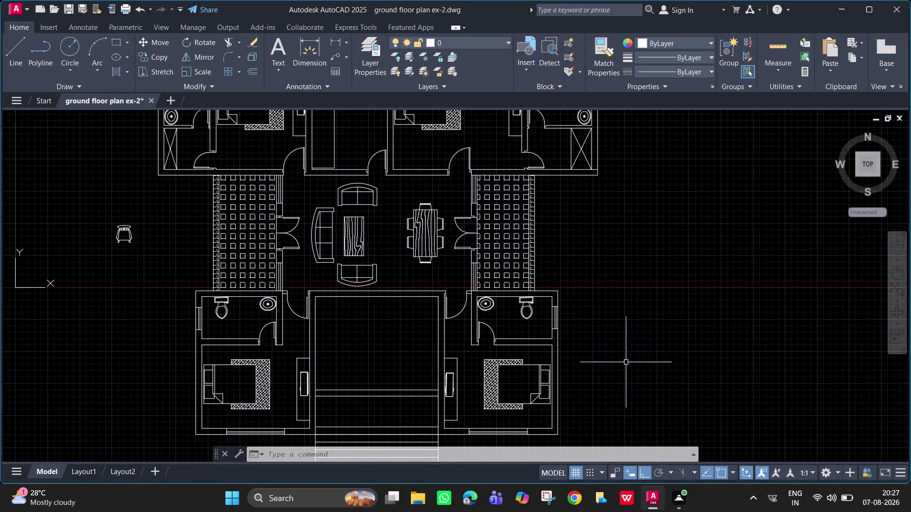
Draw a 3500-unit vertical line downward from the entrance steps' left corner.
scroll(down, 3)
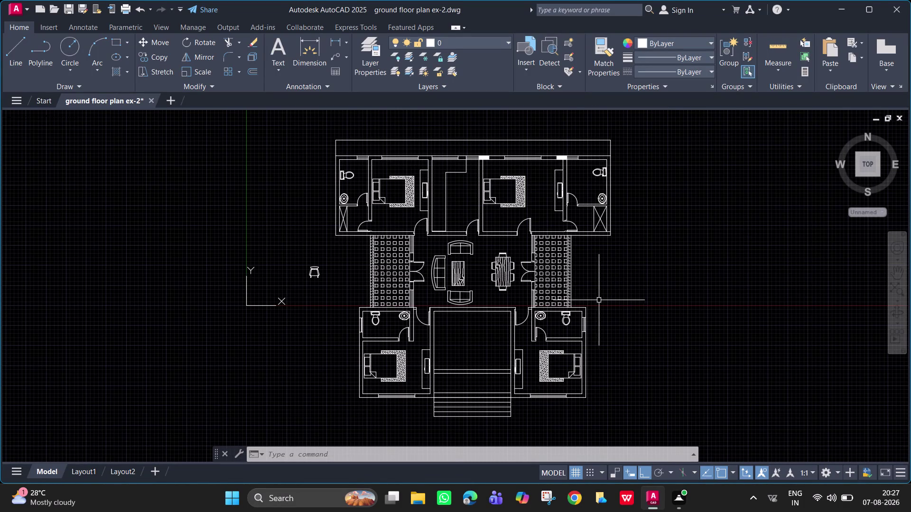
scroll(up, 3)
middle_drag(501, 336, 483, 154)
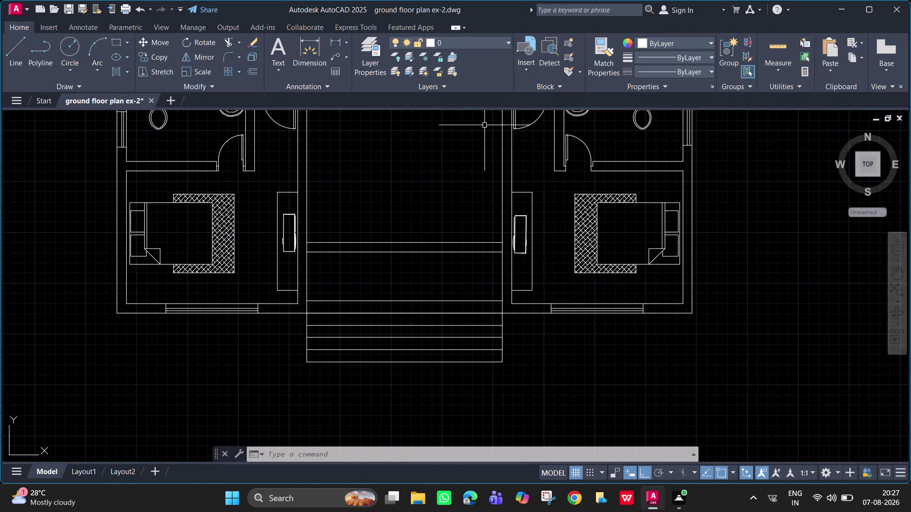
middle_drag(449, 275, 448, 204)
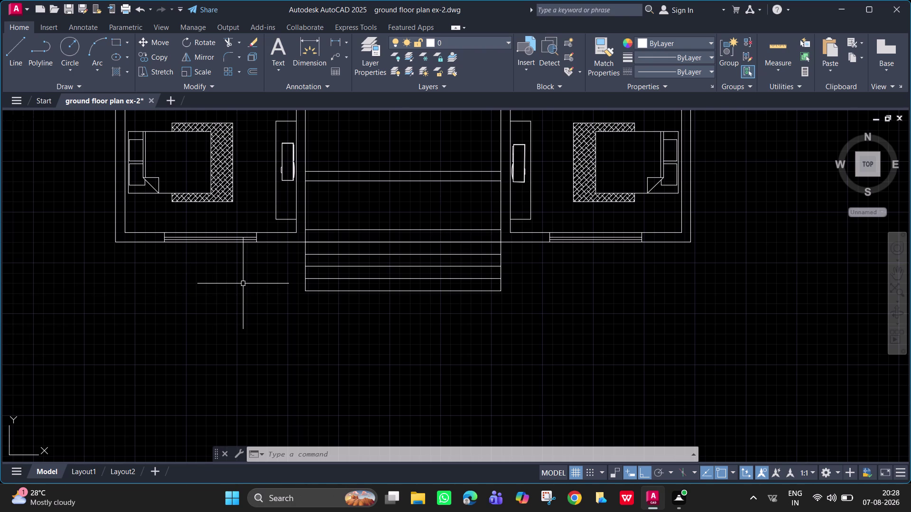
key(l)
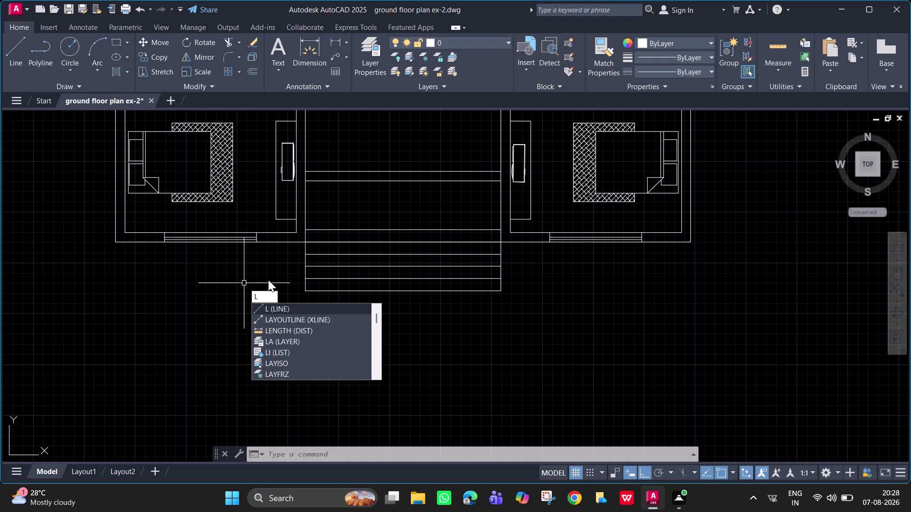
key(space)
click(306, 244)
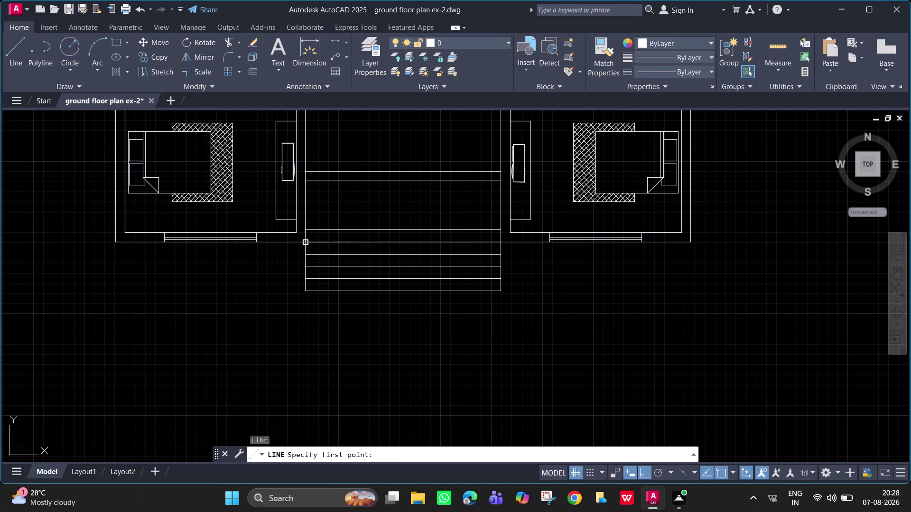
text(3)
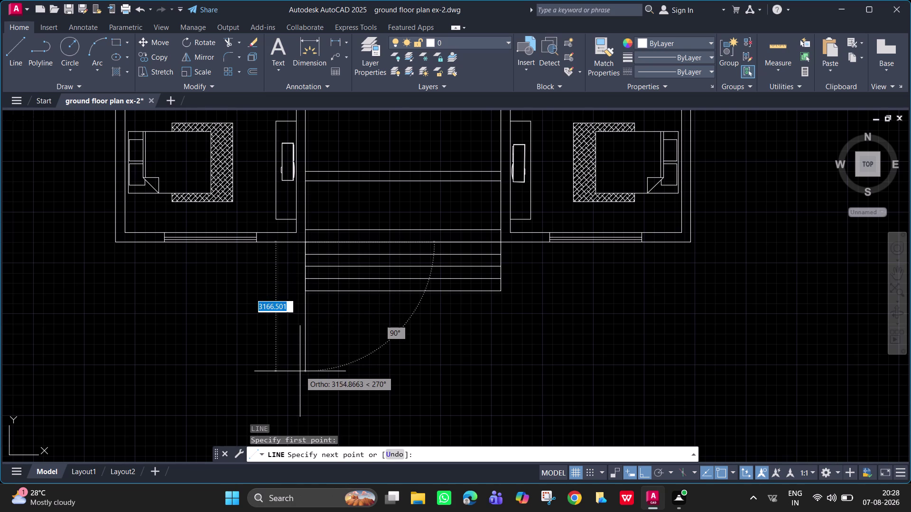
text(500)
key(Return)
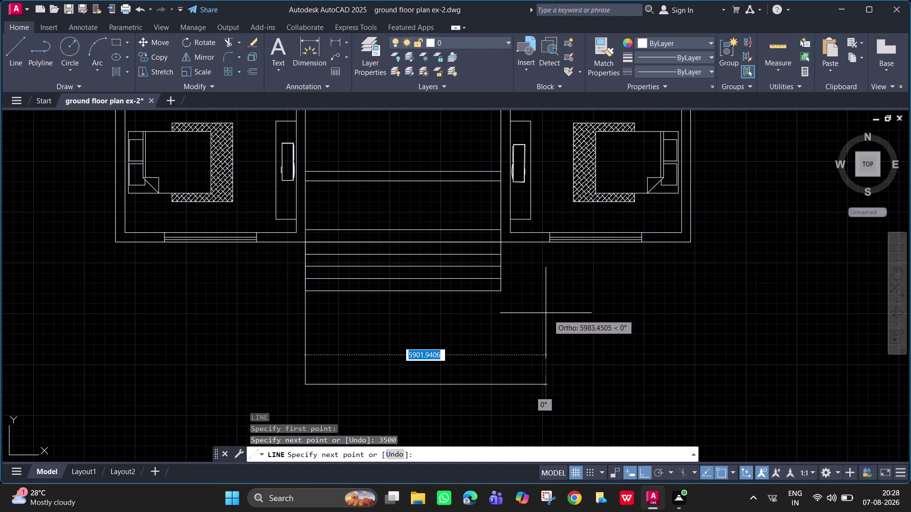
key(Escape)
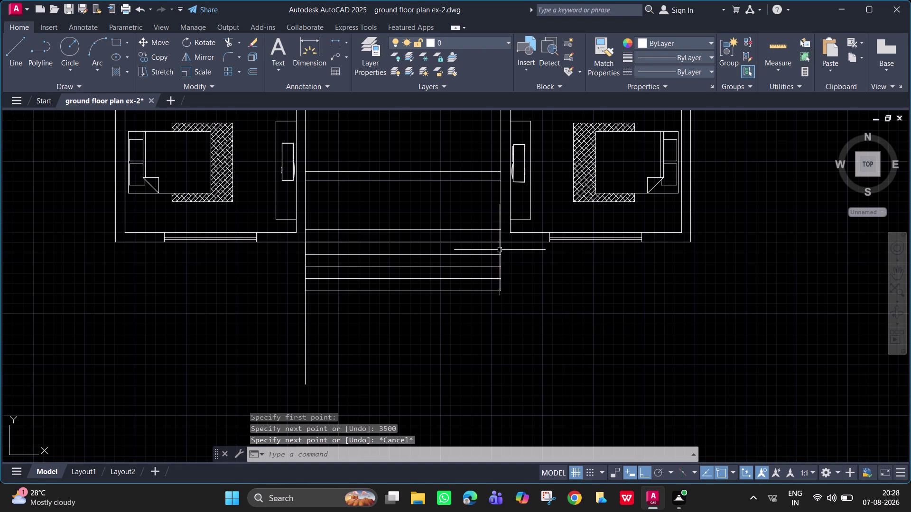
Clear a mistyped command and start Trim with TR.
text(re)
key(Escape)
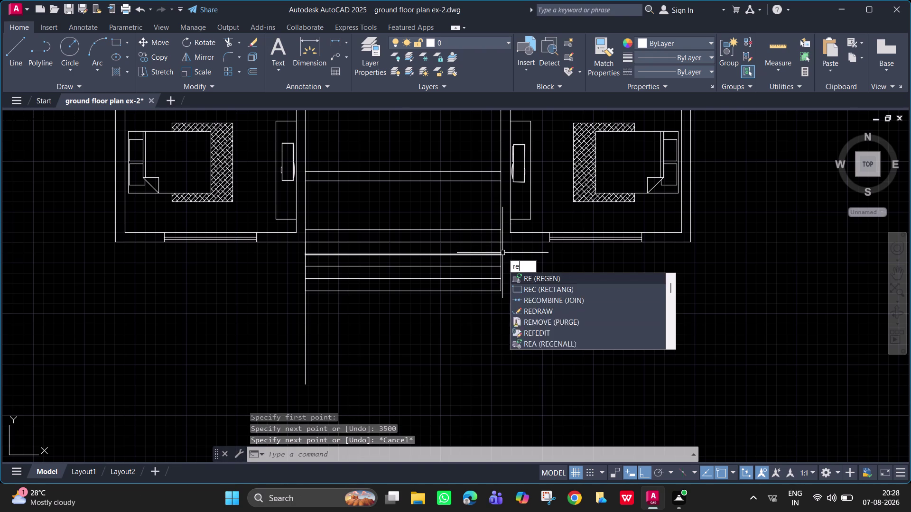
key(Escape)
text(tr)
key(space)
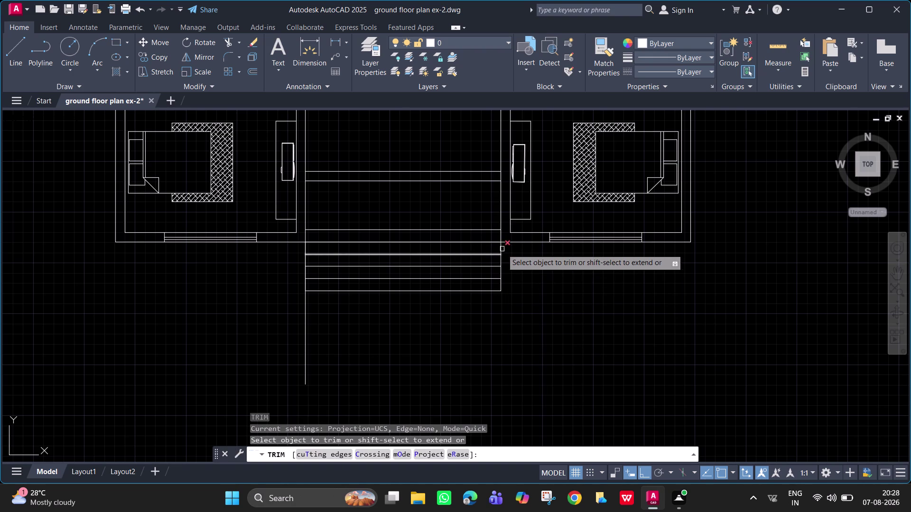
Trim away the pieces of the steps' right edge.
scroll(up, 3)
click(496, 248)
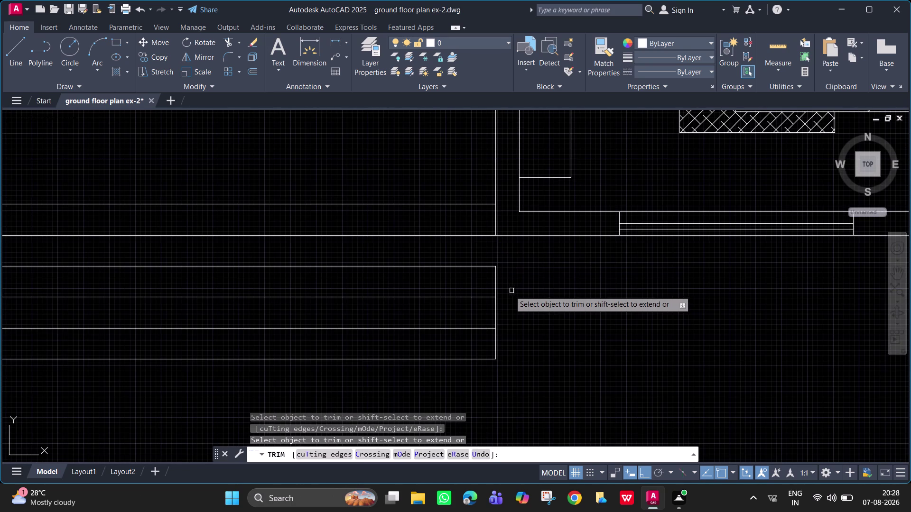
click(492, 285)
click(507, 292)
click(495, 306)
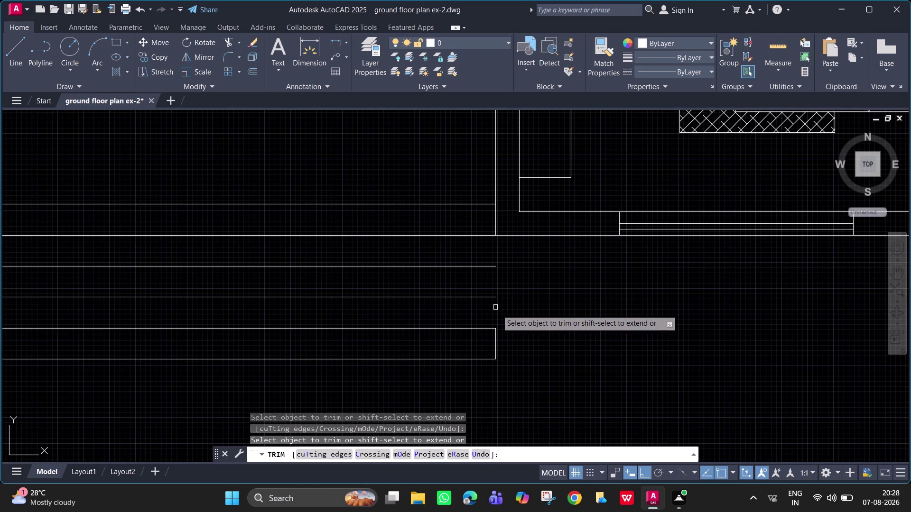
click(497, 341)
Trim the first pieces of the steps' left edge.
scroll(down, 3)
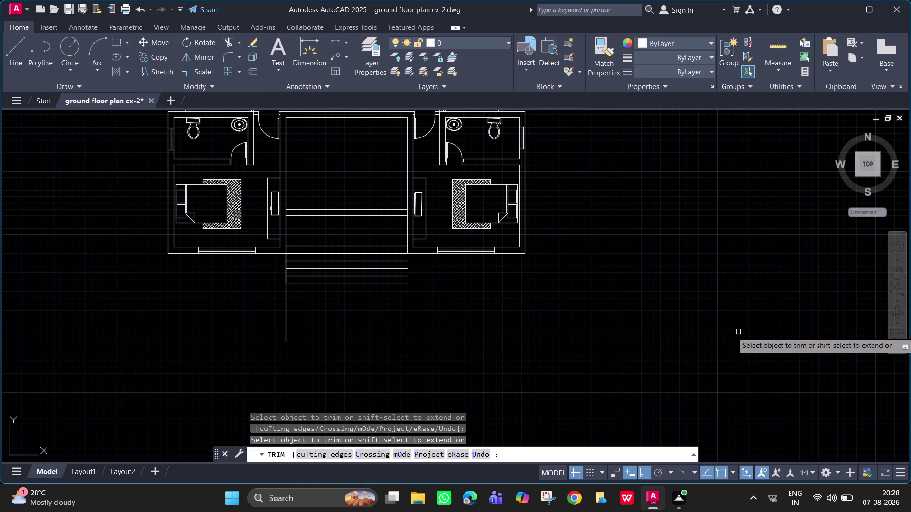
scroll(up, 3)
middle_drag(297, 274, 378, 312)
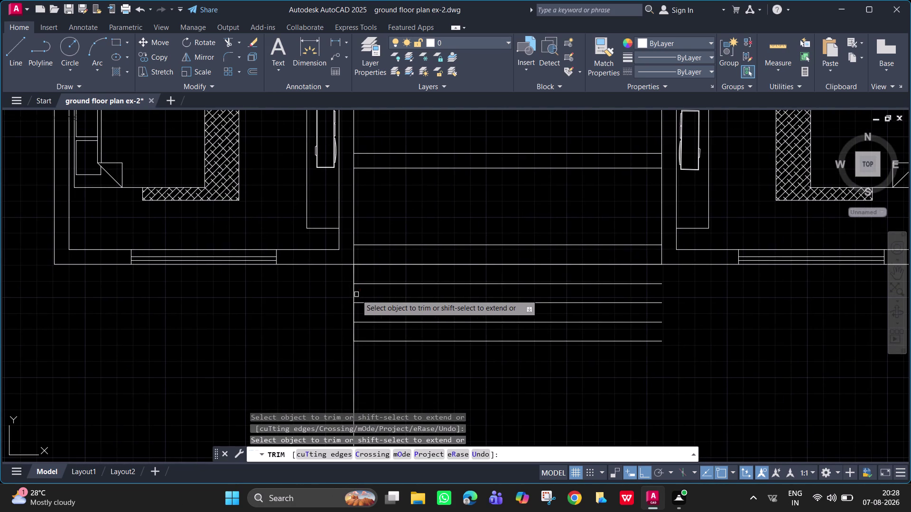
scroll(up, 3)
click(335, 282)
scroll(down, 3)
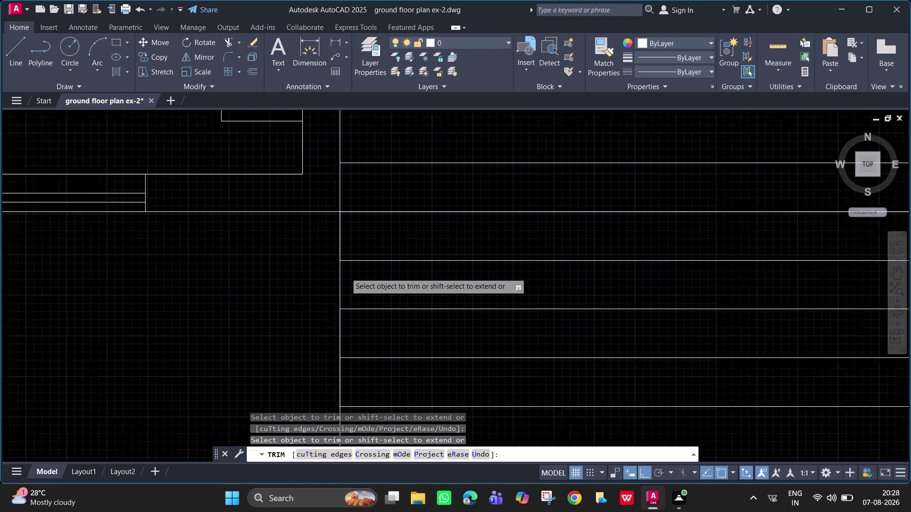
key(Escape)
key(space)
click(343, 273)
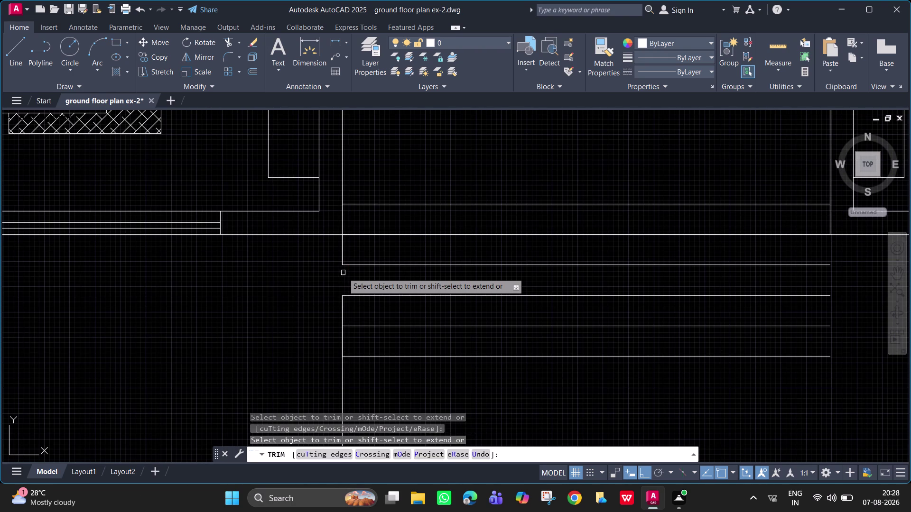
click(342, 310)
click(342, 316)
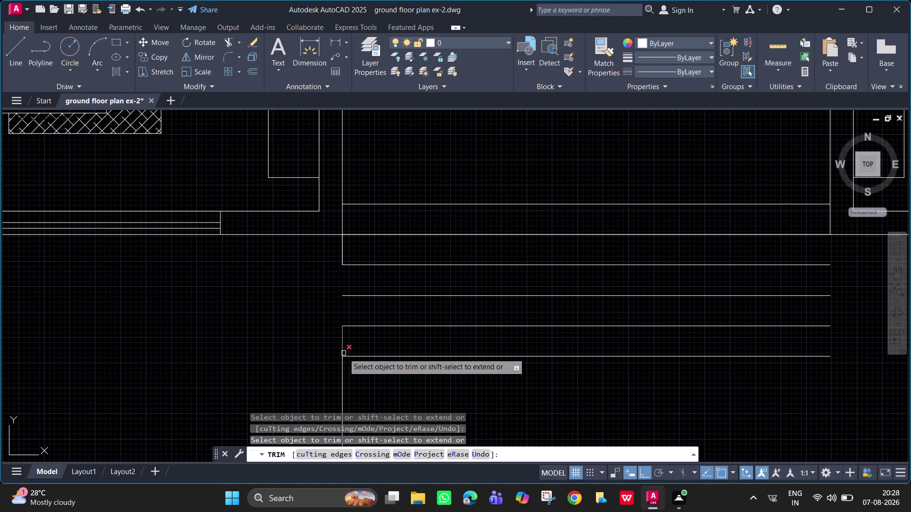
Fence-trim the remaining left edge pieces and finish trimming.
double_click(342, 345)
click(339, 342)
click(348, 345)
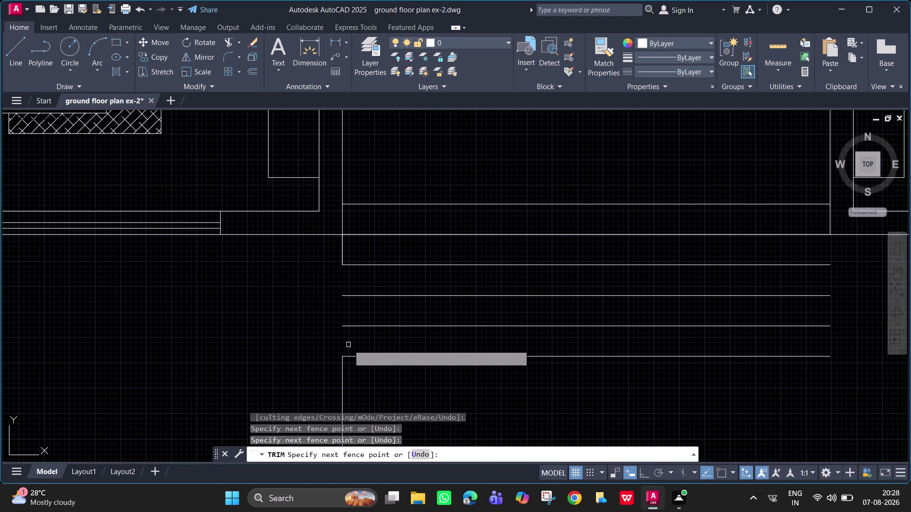
click(345, 377)
click(334, 367)
click(343, 243)
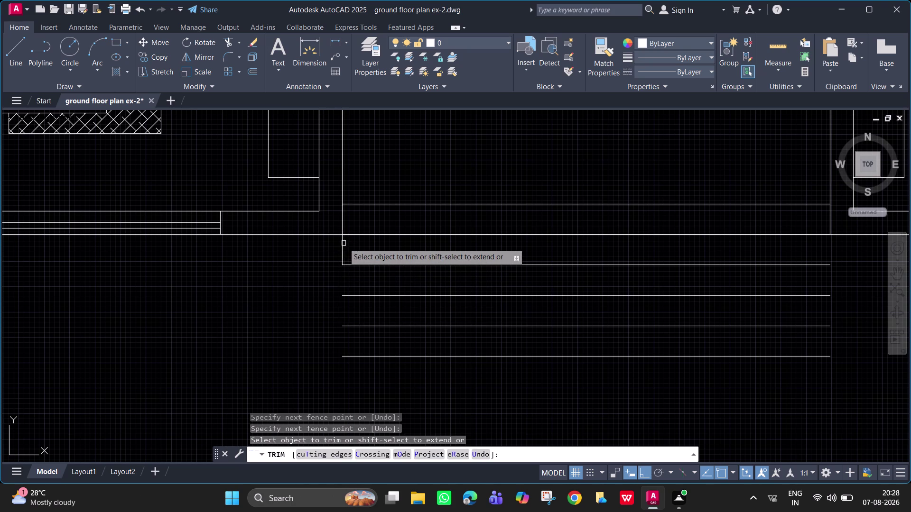
click(337, 248)
click(356, 256)
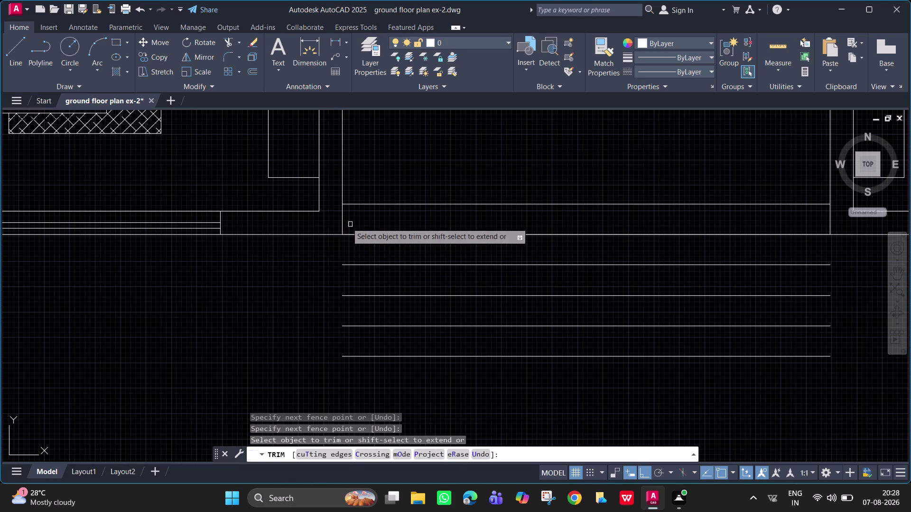
key(Escape)
Start a new line at the steps' upper-left end.
scroll(down, 3)
middle_click(252, 239)
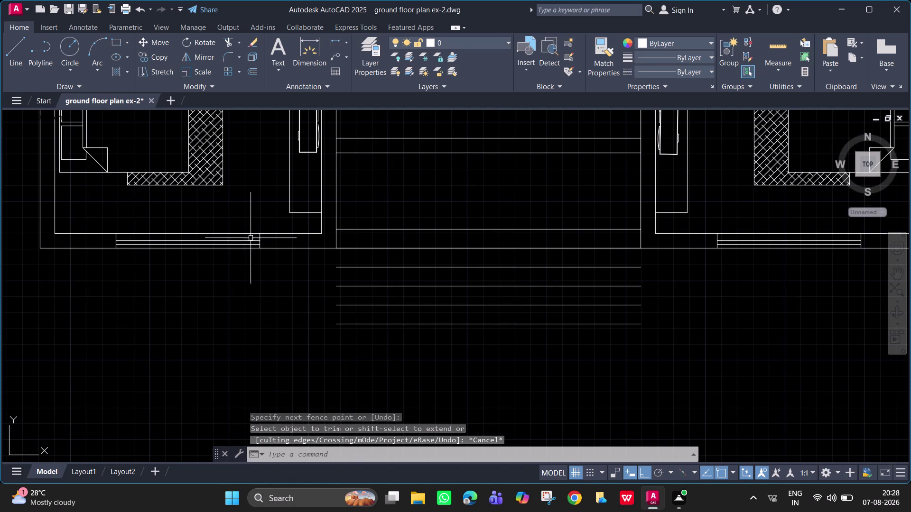
key(Escape)
text(l)
key(space)
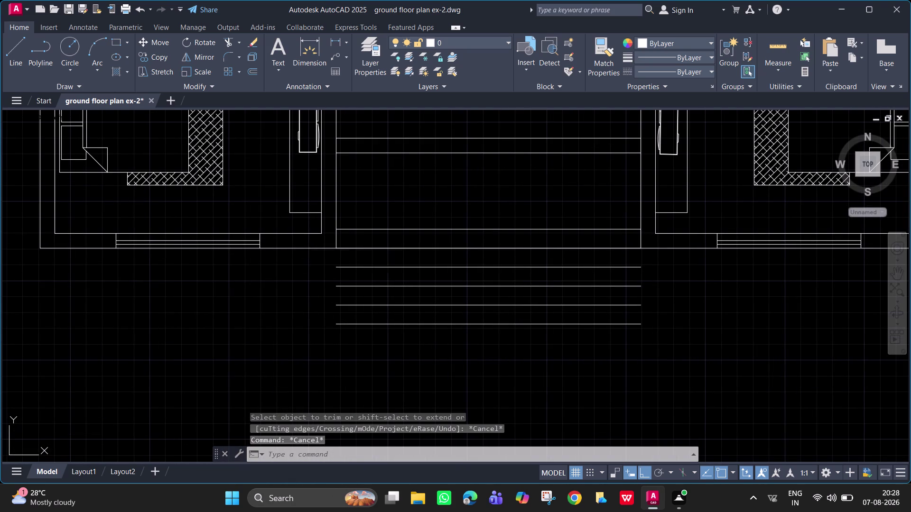
click(337, 249)
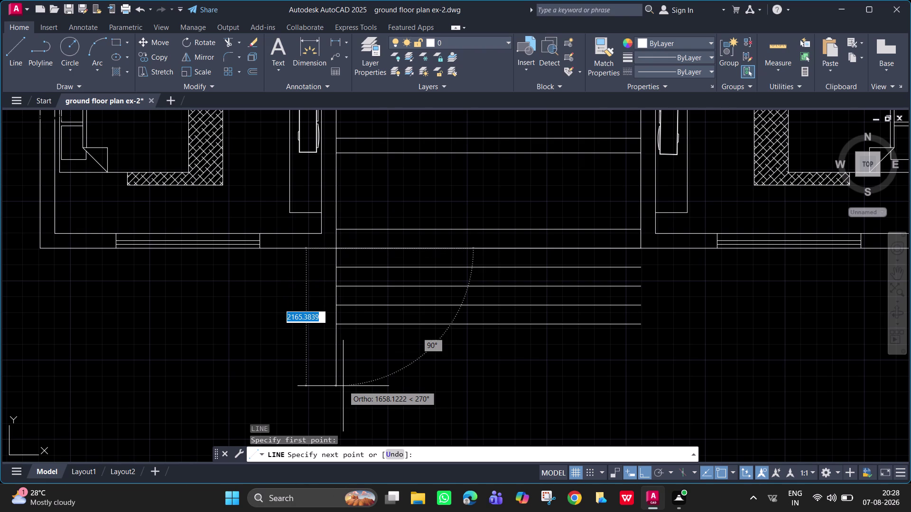
Run the line 3500 units down, then right to form the porch's bottom edge.
text(3500)
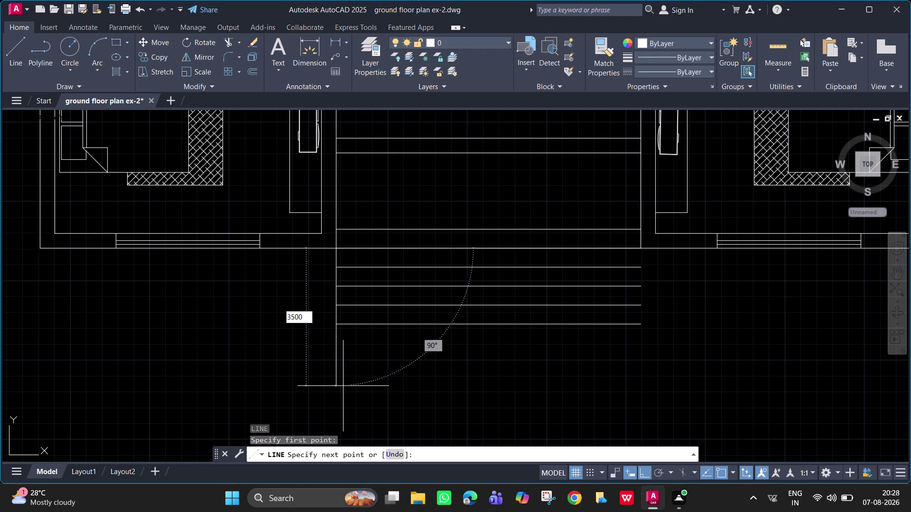
key(Return)
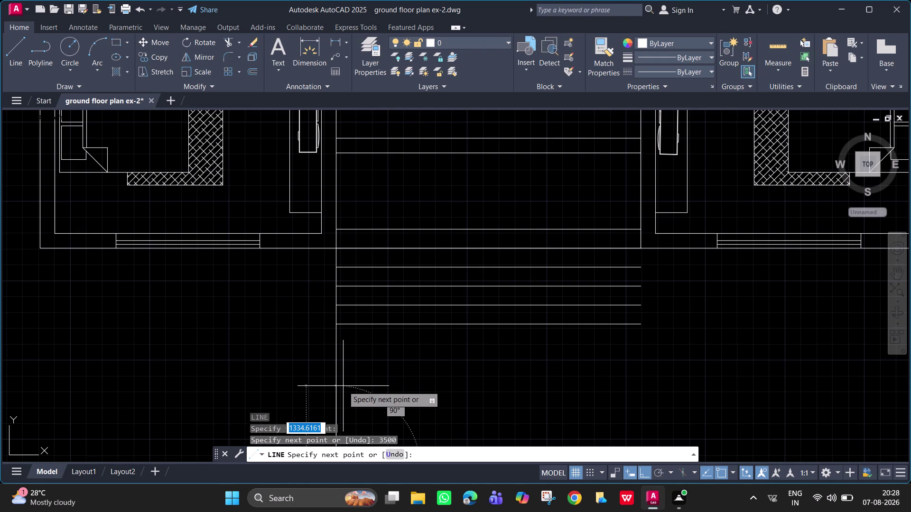
scroll(down, 3)
middle_drag(592, 317, 540, 282)
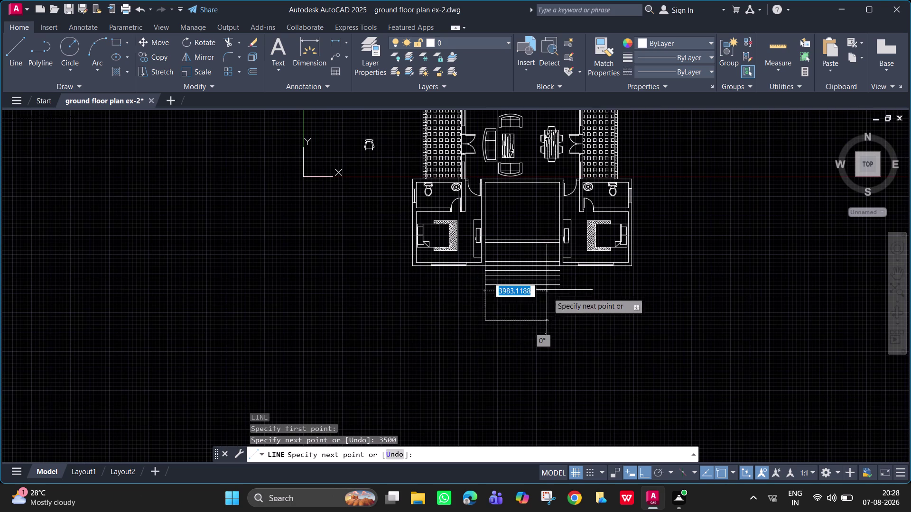
click(592, 337)
key(space)
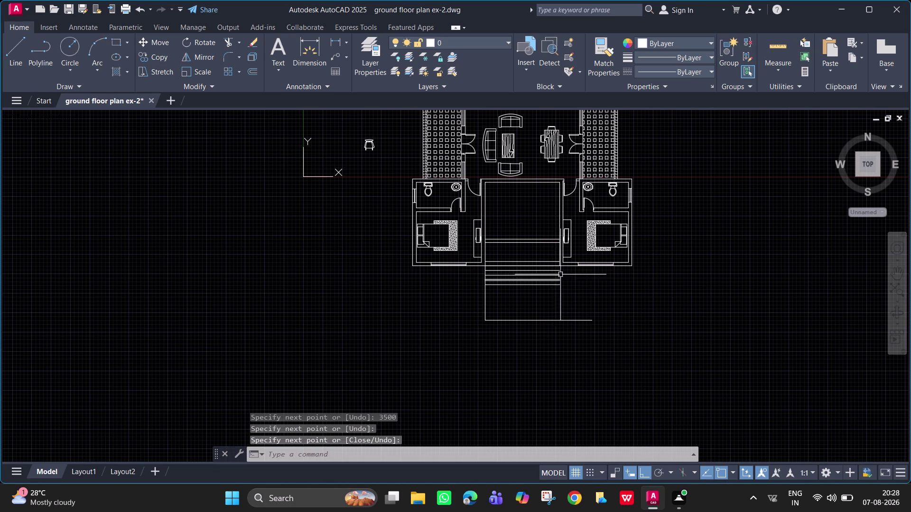
Draw the porch's 3500-unit right side from the steps' right end and start Trim.
key(space)
scroll(up, 3)
click(556, 264)
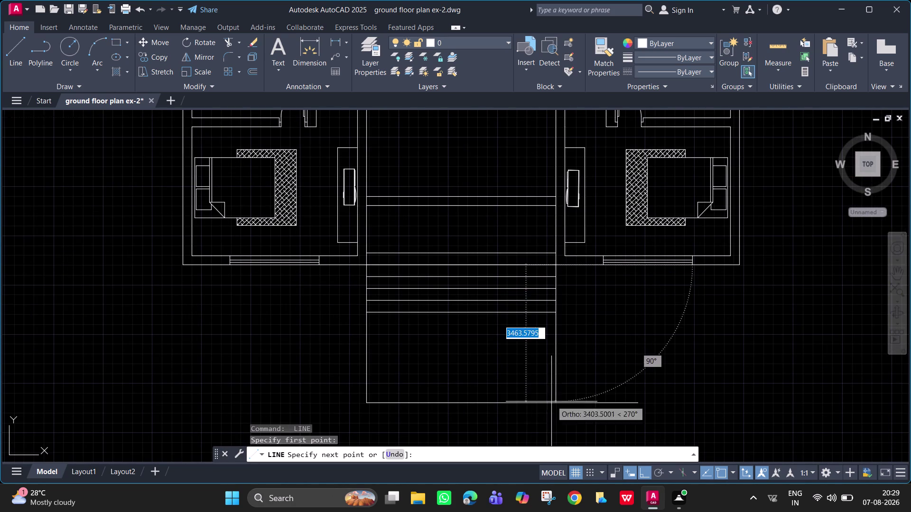
text(3500)
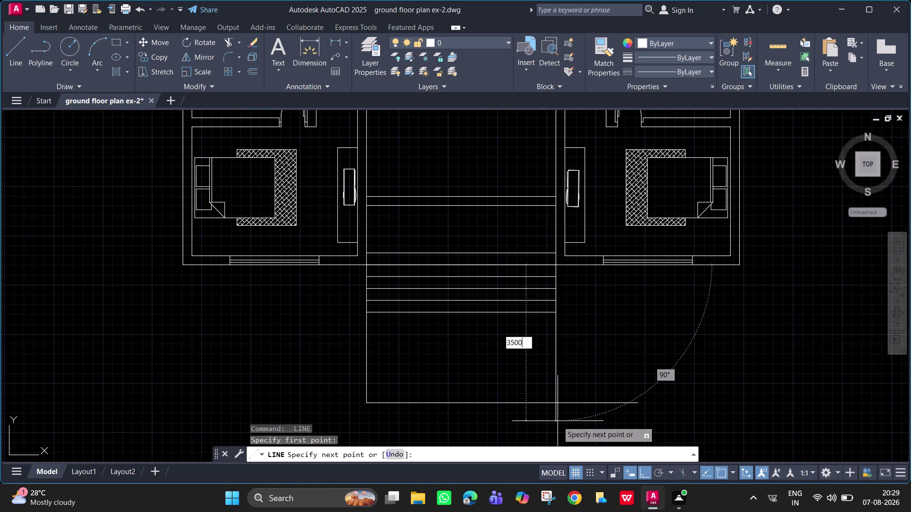
key(Return)
key(Escape)
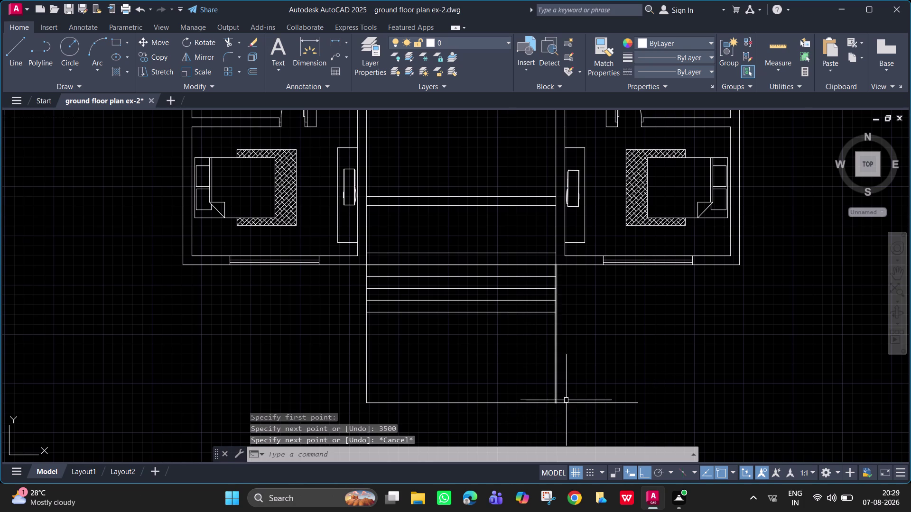
text(tr)
key(space)
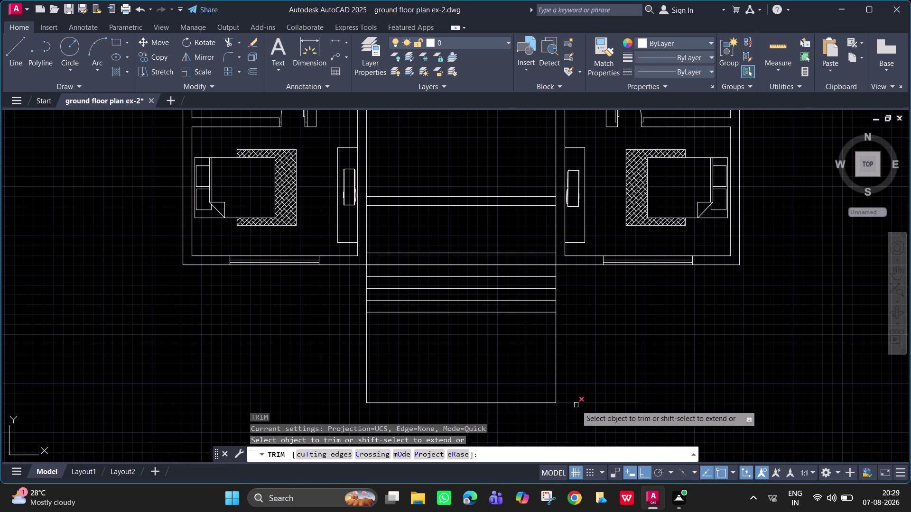
Cancel Trim without cutting anything and pan until the porch is centred in the plan.
click(576, 405)
key(Escape)
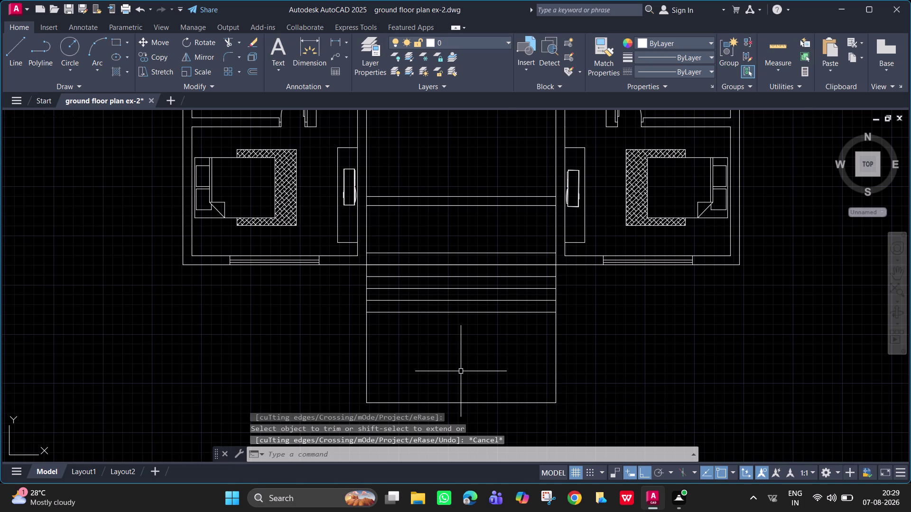
middle_drag(461, 372, 457, 314)
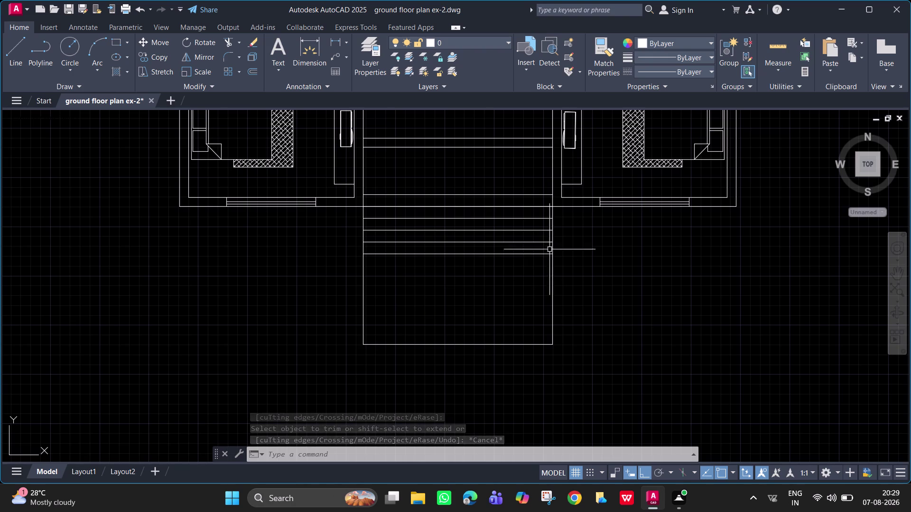
middle_drag(652, 240, 500, 323)
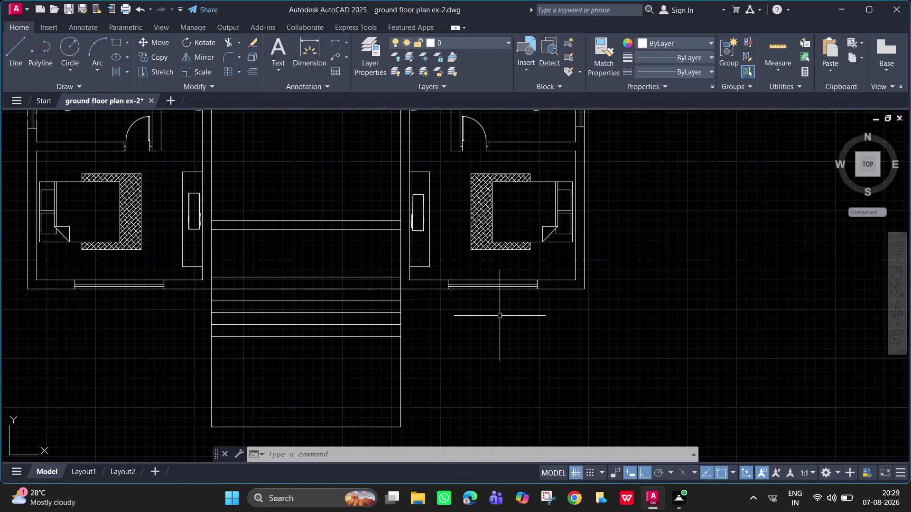
scroll(down, 3)
middle_drag(494, 266, 536, 361)
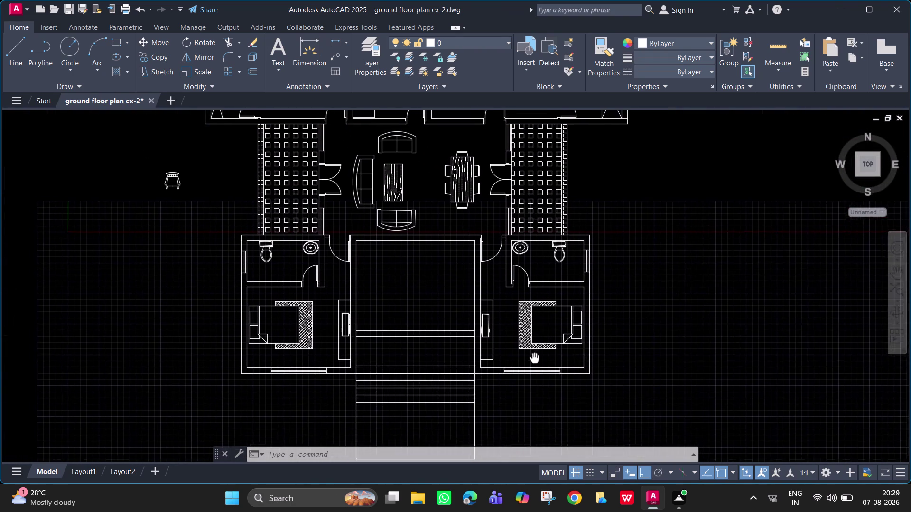
middle_drag(536, 361, 550, 325)
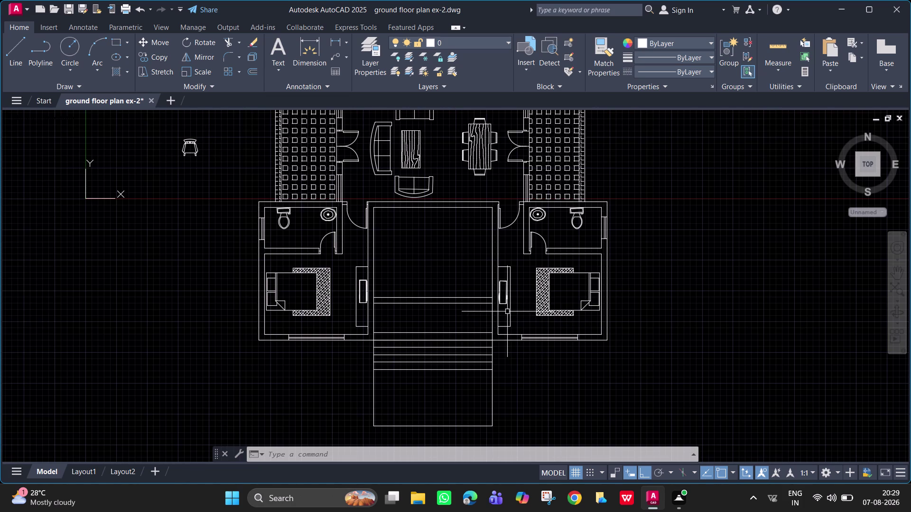
middle_drag(512, 296, 520, 261)
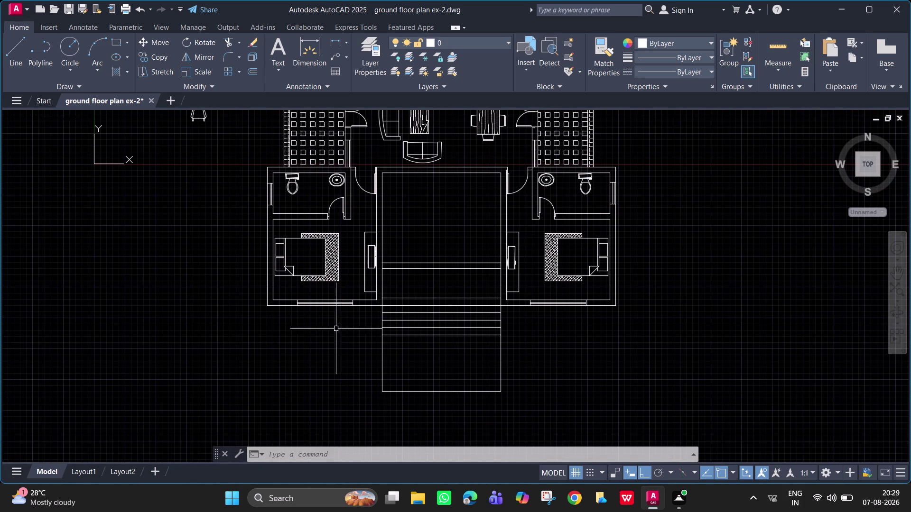
Make the porch's left, bottom and right sides ACAD_ISO02W100 dashed, then open Properties.
click(383, 353)
click(418, 393)
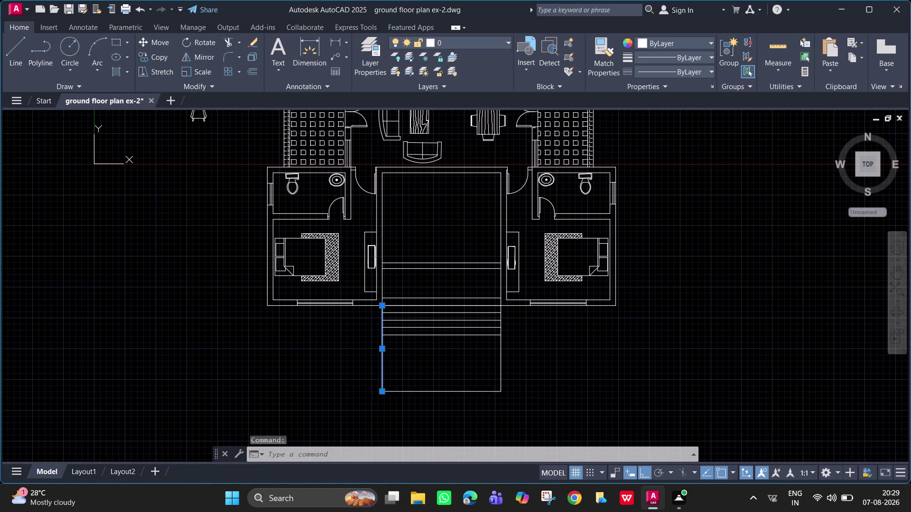
click(501, 359)
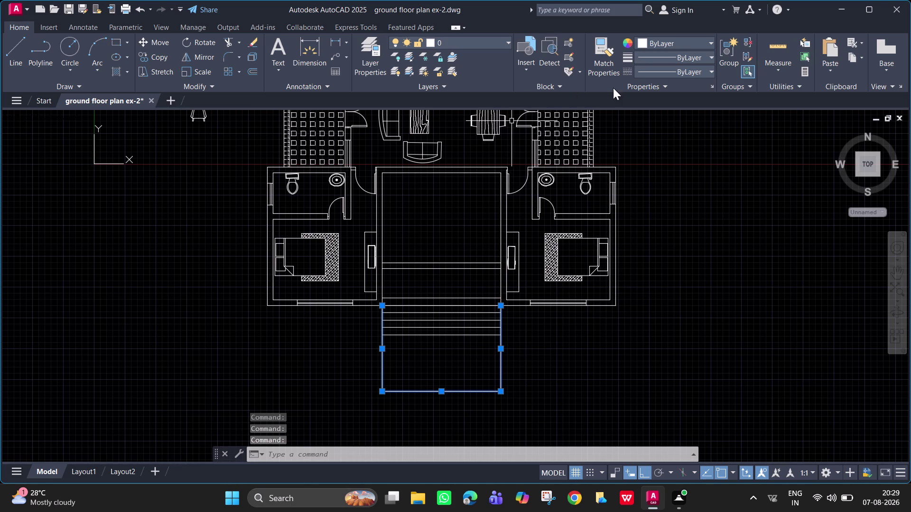
click(693, 73)
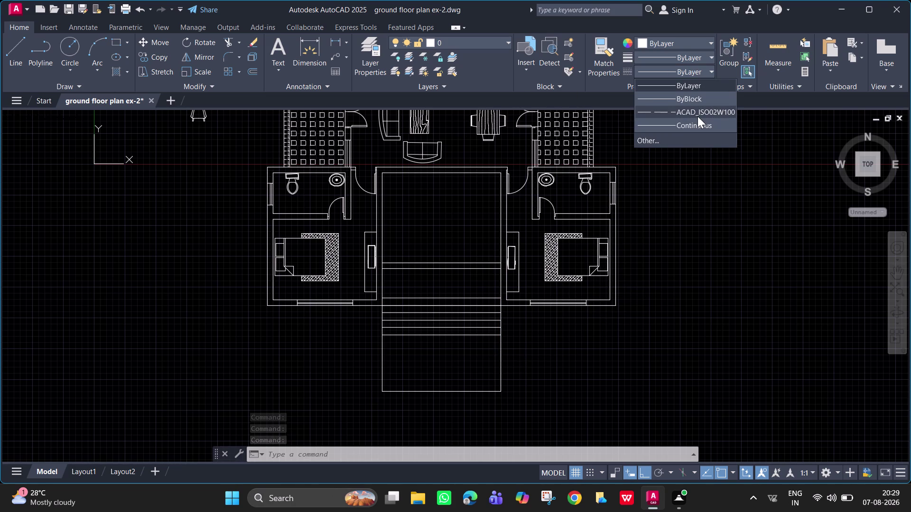
click(698, 116)
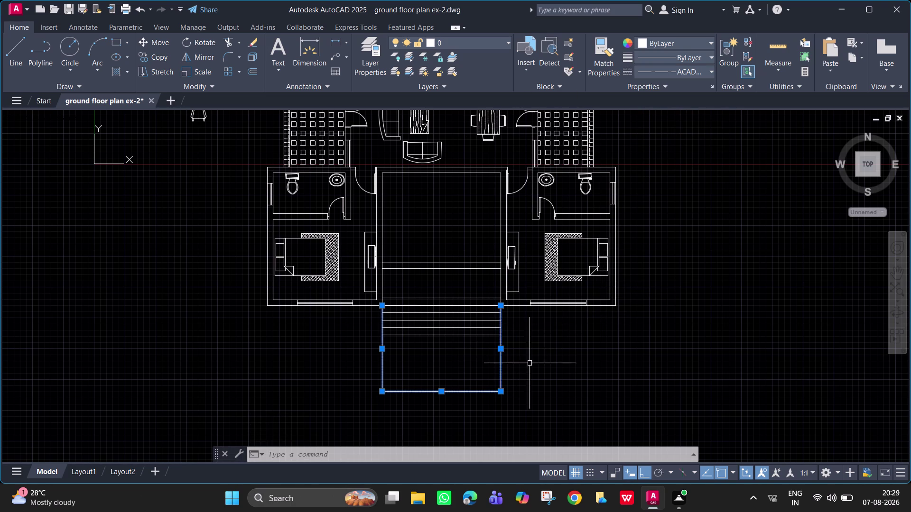
key(Escape)
scroll(up, 3)
scroll(up, 3)
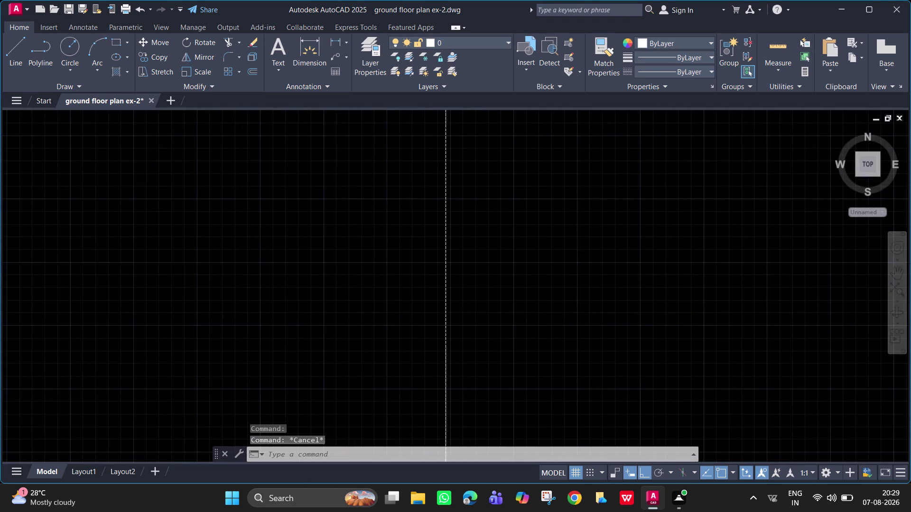
scroll(down, 3)
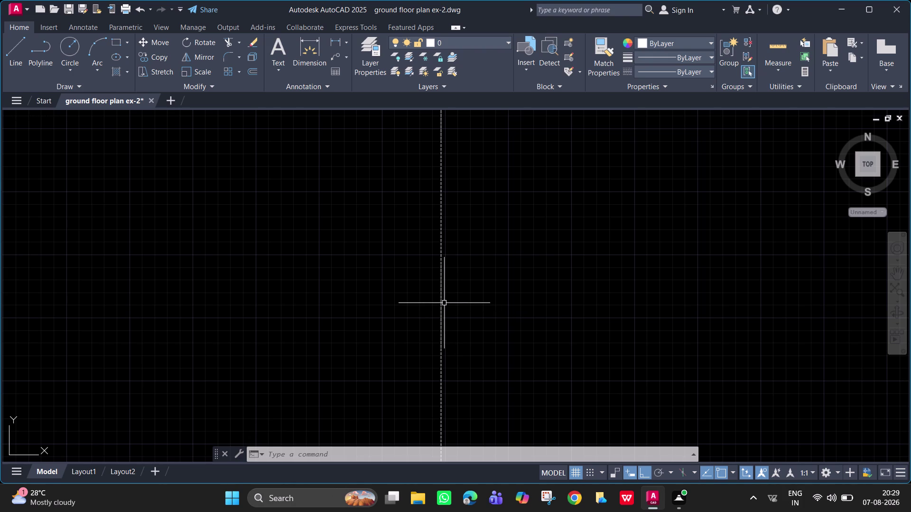
text(pr)
key(space)
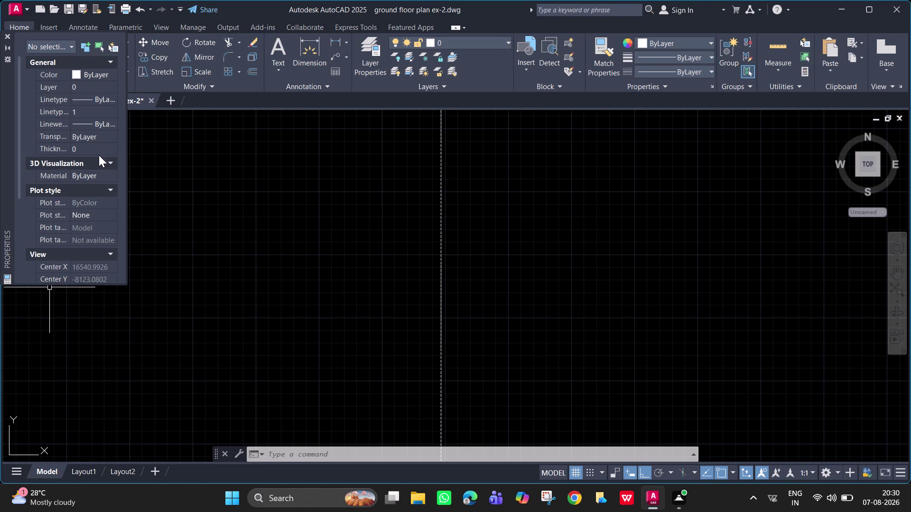
Set the linetype scale in the Properties palette to 2.
scroll(down, 3)
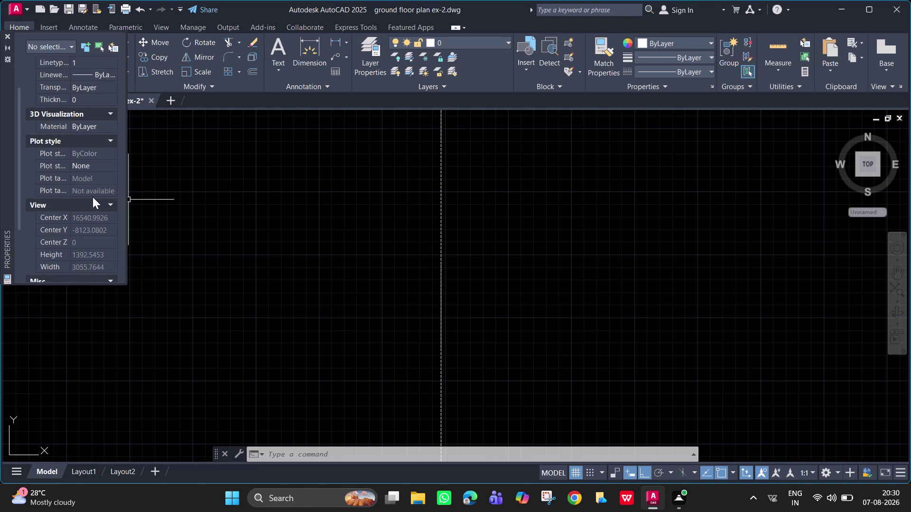
scroll(down, 3)
scroll(down, 3)
scroll(down, 3)
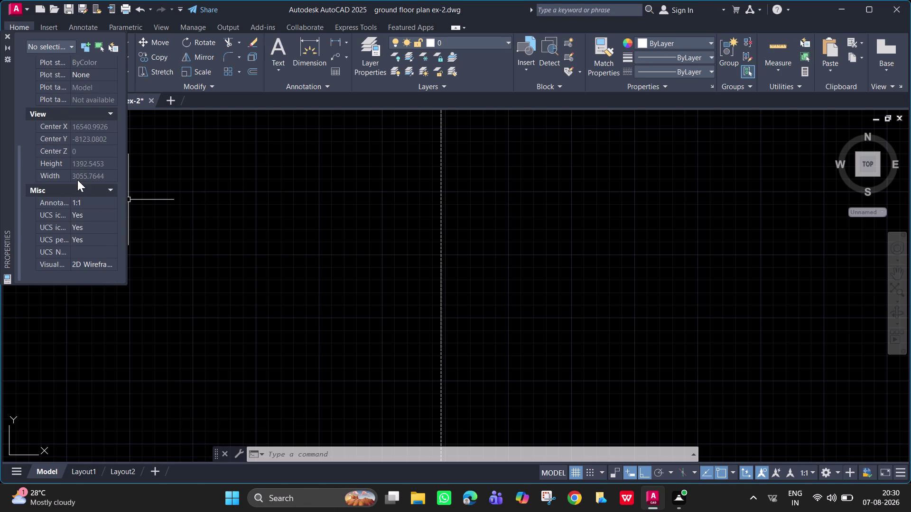
scroll(down, 3)
scroll(up, 3)
scroll(up, 3)
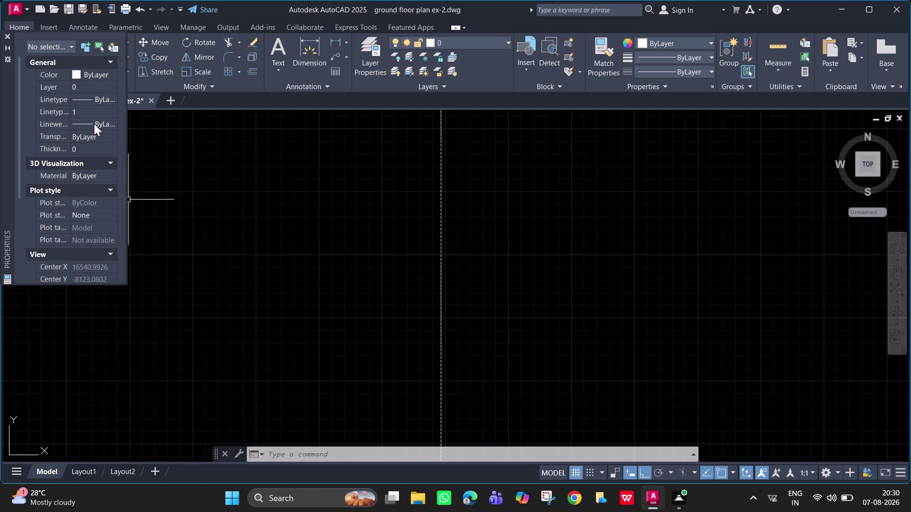
click(99, 110)
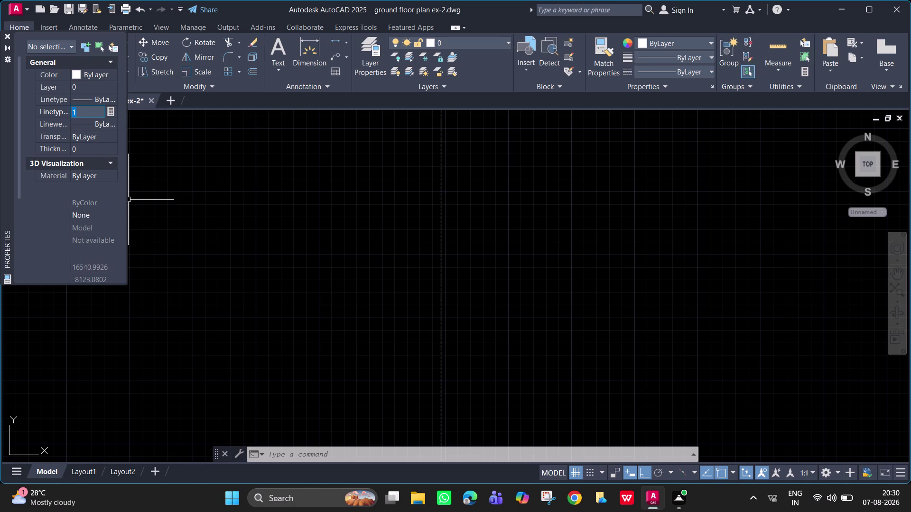
key(BackSpace)
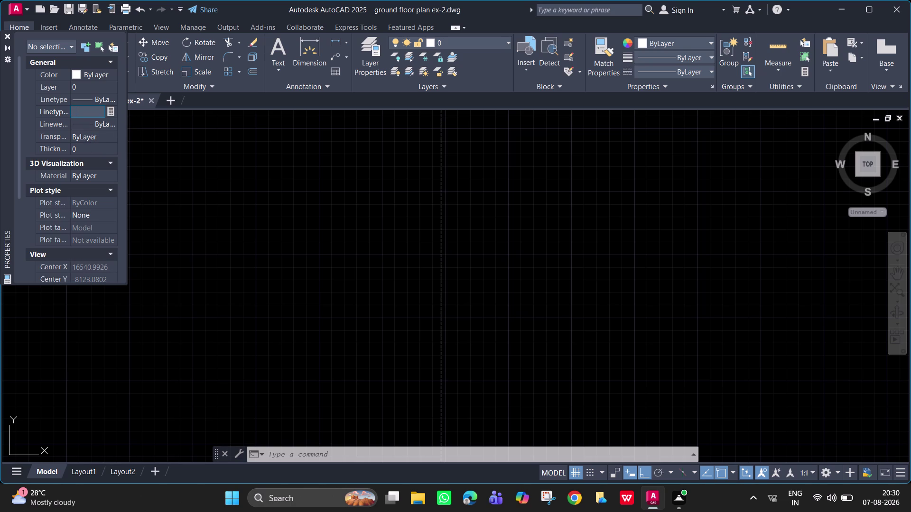
key(2)
key(Return)
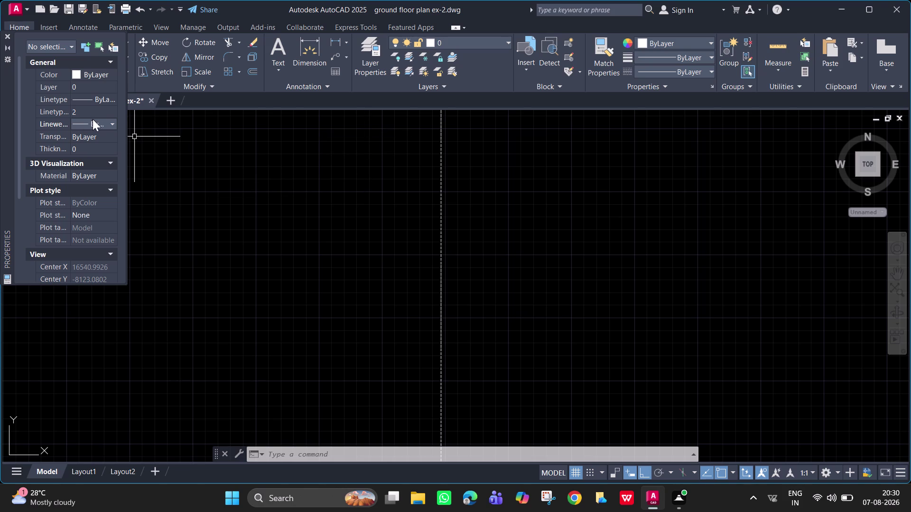
Change the linetype scale to 5 and close the Properties palette.
click(92, 110)
key(5)
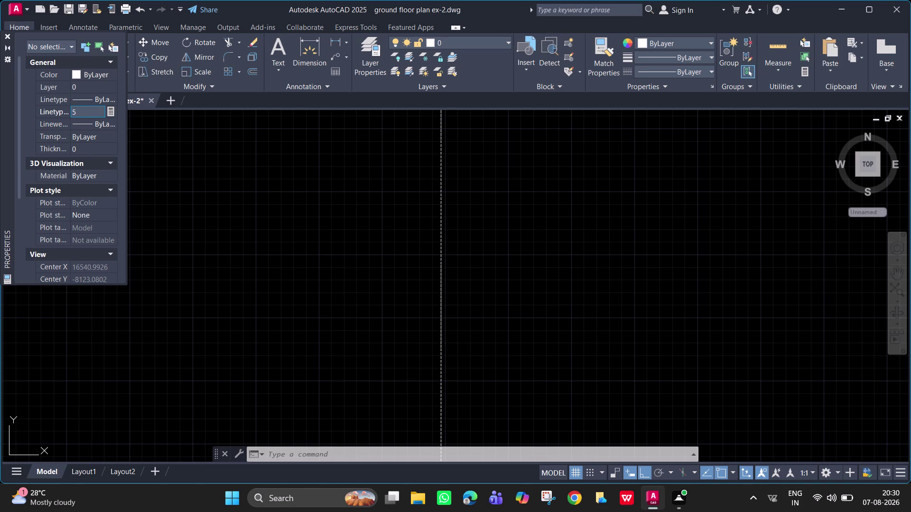
key(Return)
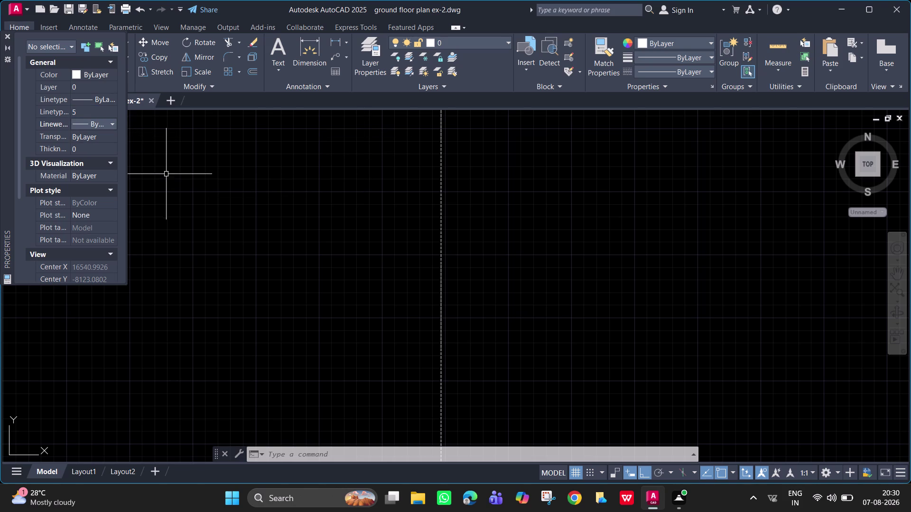
key(Escape)
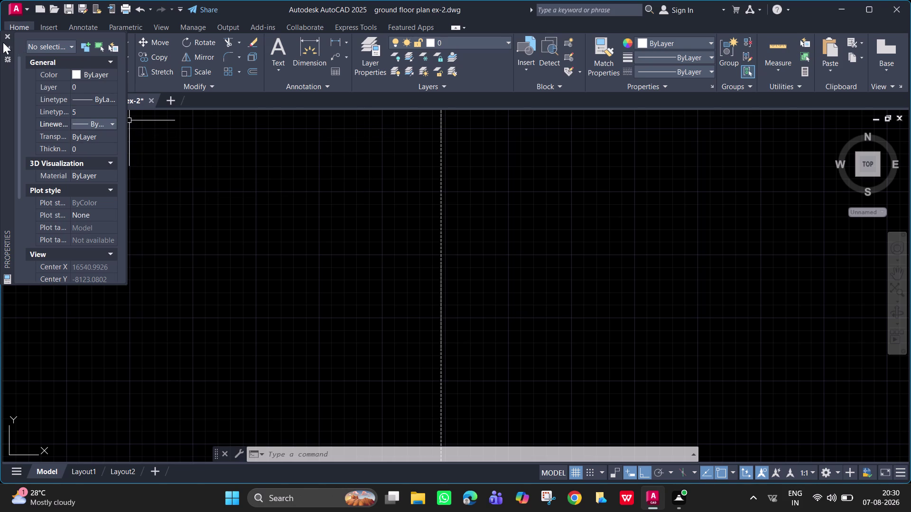
click(7, 36)
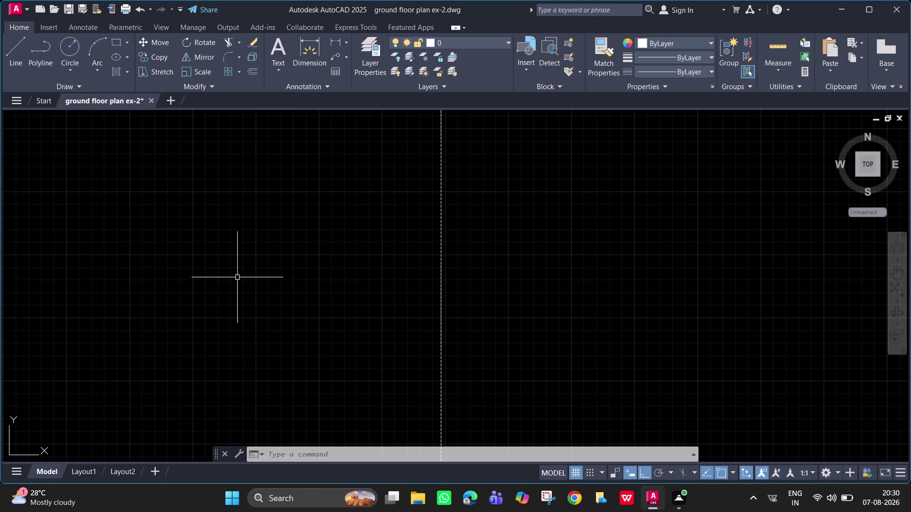
Set the global LTSCALE factor to 5 so the porch's dashes become visible.
text(li)
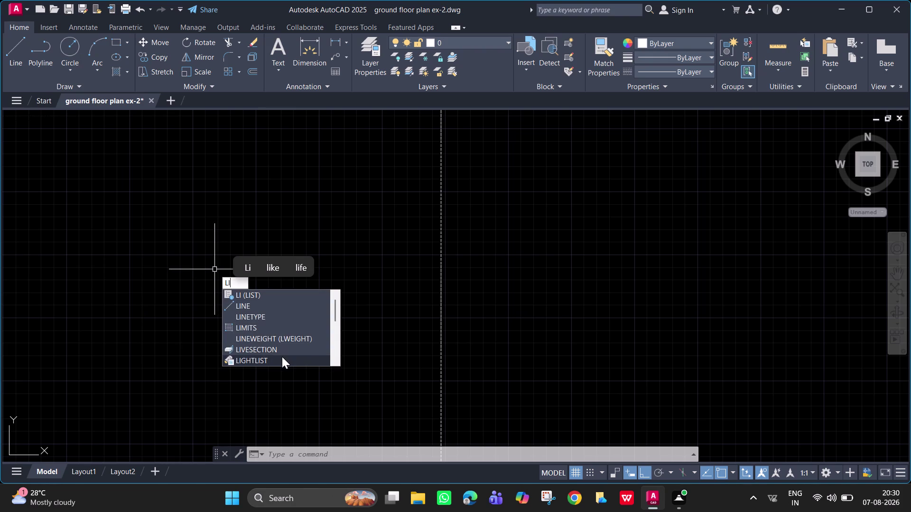
key(BackSpace)
key(t)
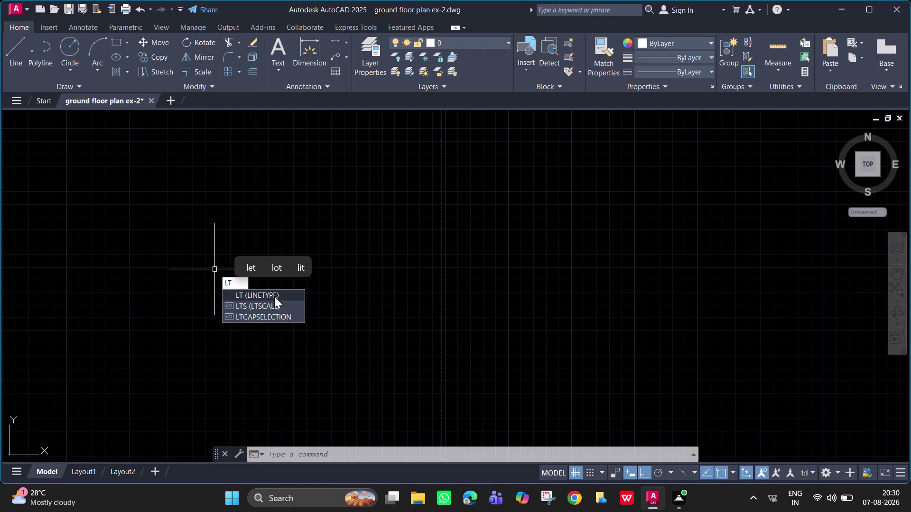
click(283, 302)
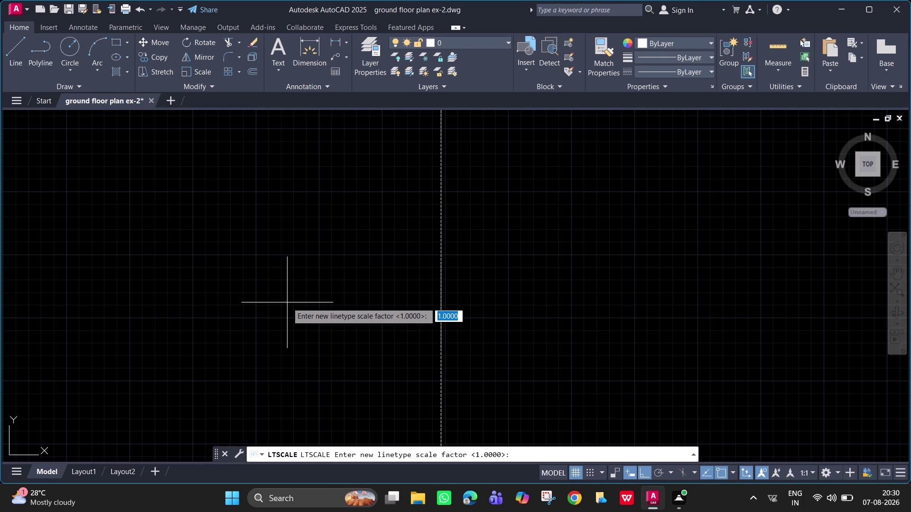
key(5)
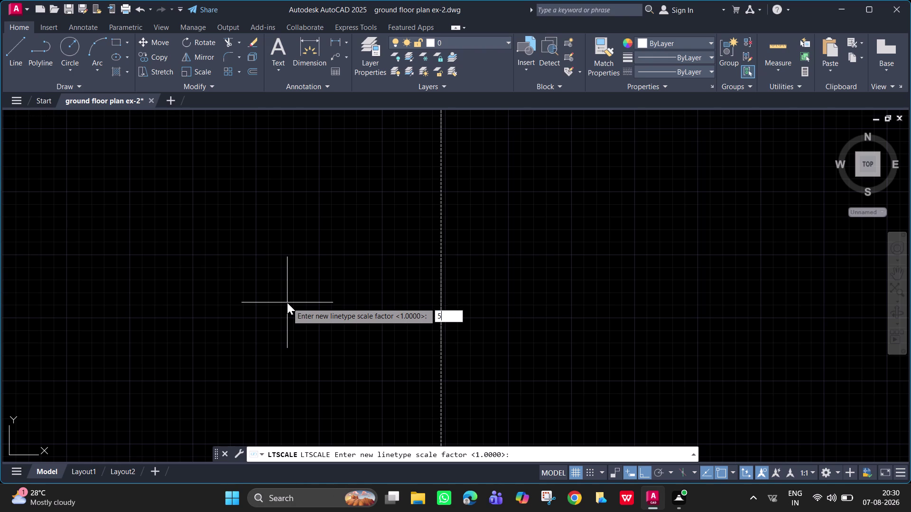
key(Return)
scroll(down, 3)
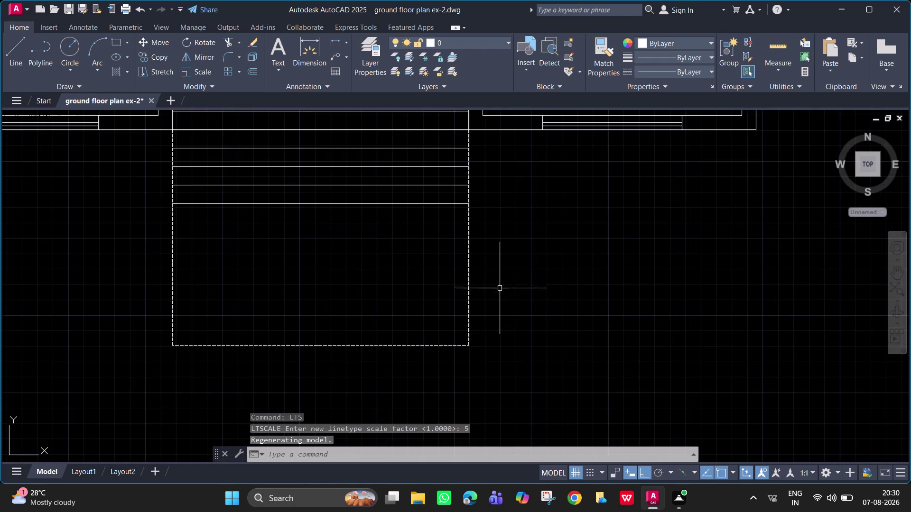
middle_drag(522, 302, 581, 335)
scroll(up, 3)
scroll(down, 3)
middle_drag(575, 200, 575, 308)
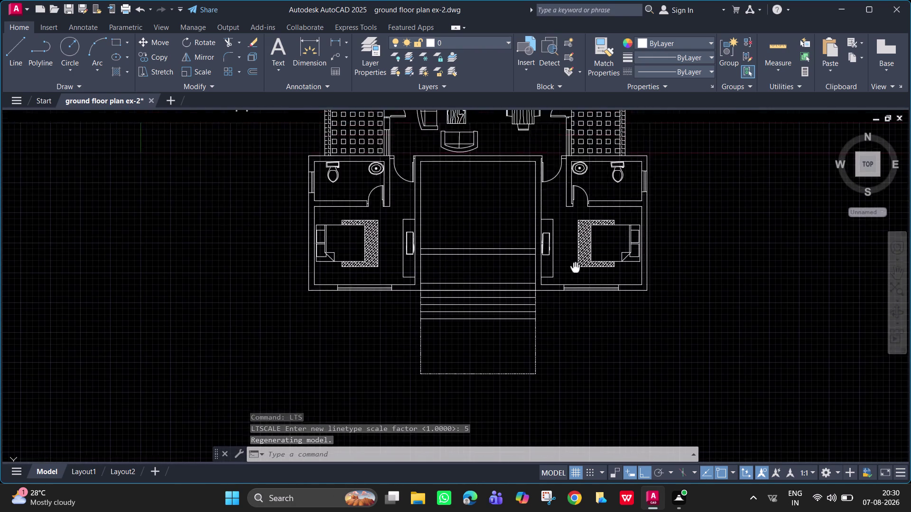
middle_drag(575, 308, 575, 343)
scroll(up, 3)
scroll(up, 3)
scroll(down, 3)
middle_drag(565, 213, 568, 307)
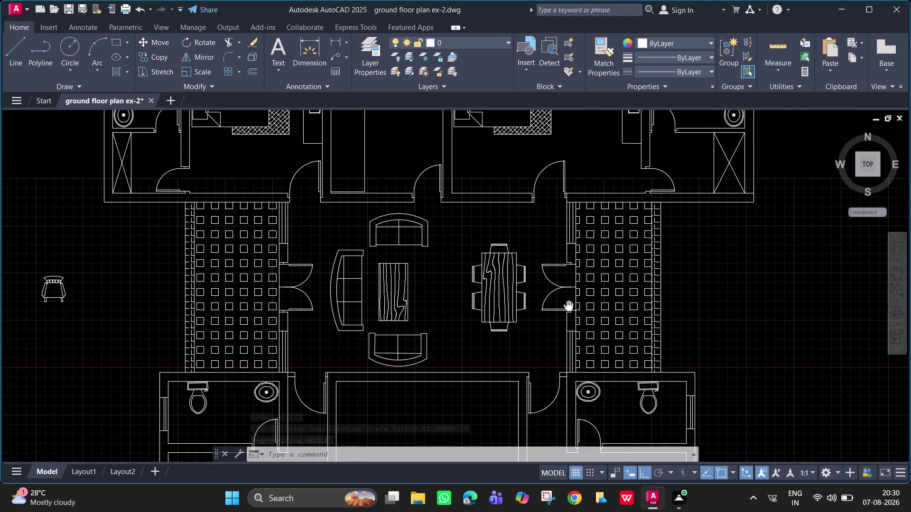
middle_drag(568, 307, 580, 417)
scroll(up, 3)
middle_drag(587, 154, 431, 278)
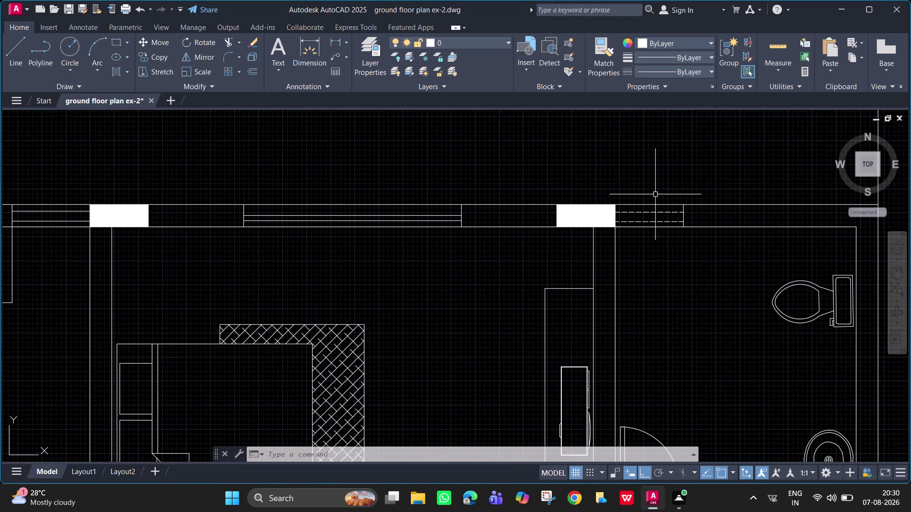
scroll(up, 3)
scroll(down, 3)
middle_drag(548, 320, 623, 43)
middle_drag(484, 372, 592, 54)
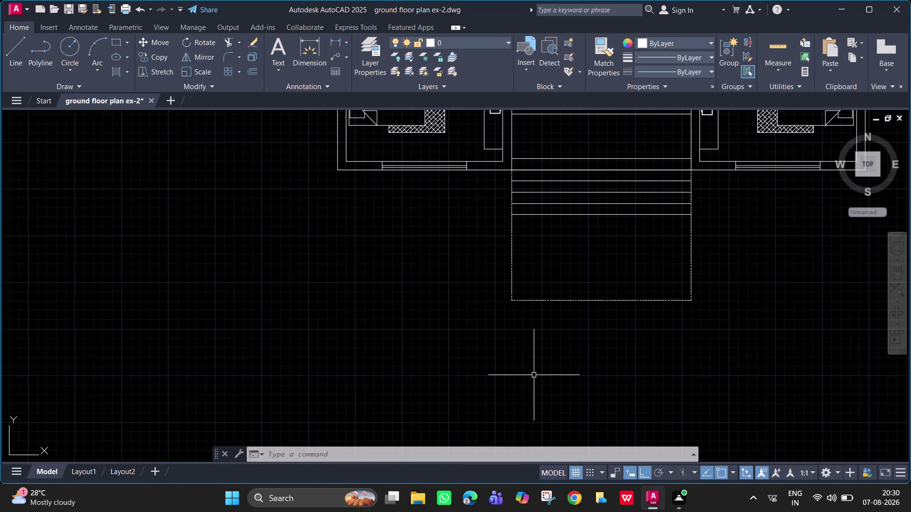
middle_drag(530, 360, 484, 301)
scroll(up, 3)
middle_drag(480, 310, 443, 474)
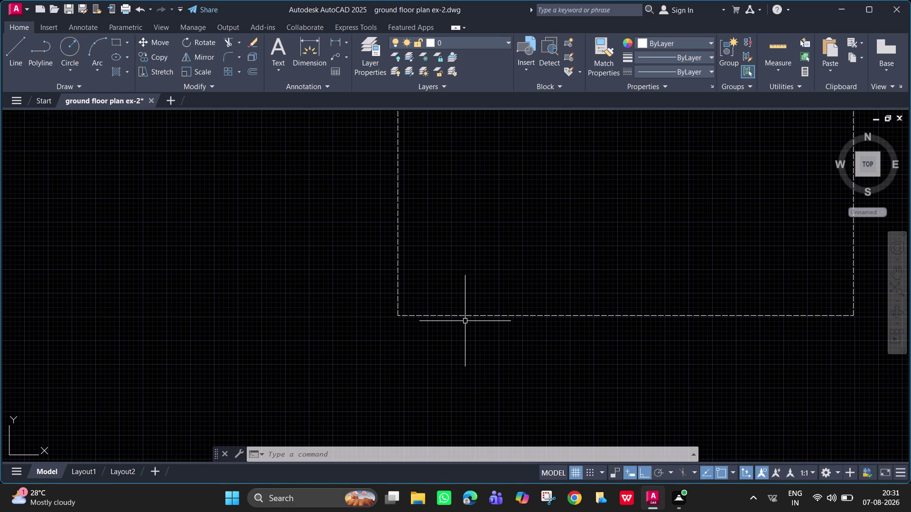
middle_drag(522, 245, 439, 370)
scroll(down, 3)
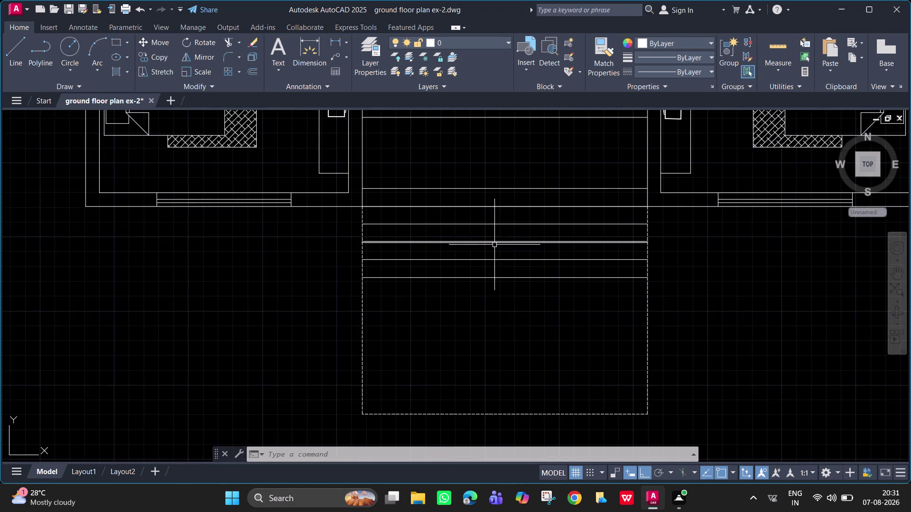
scroll(down, 3)
middle_drag(485, 264, 418, 404)
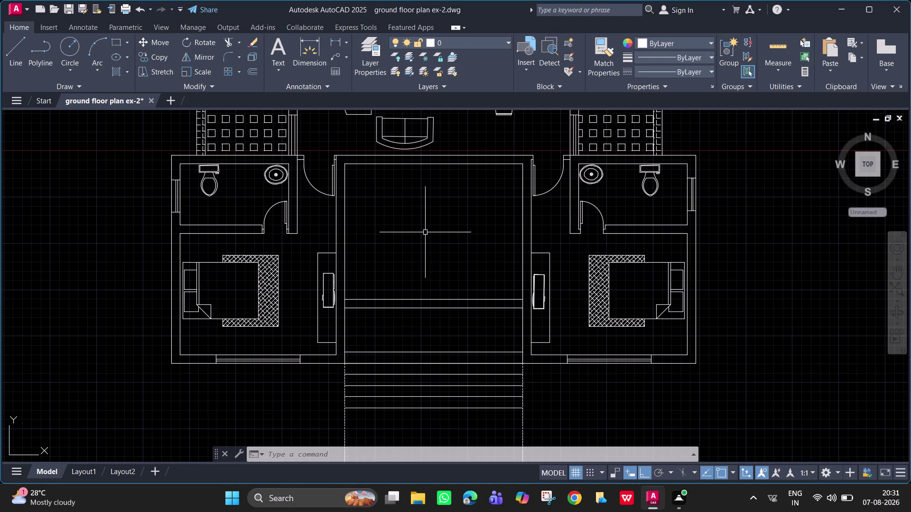
scroll(down, 3)
middle_drag(425, 235, 409, 328)
scroll(down, 3)
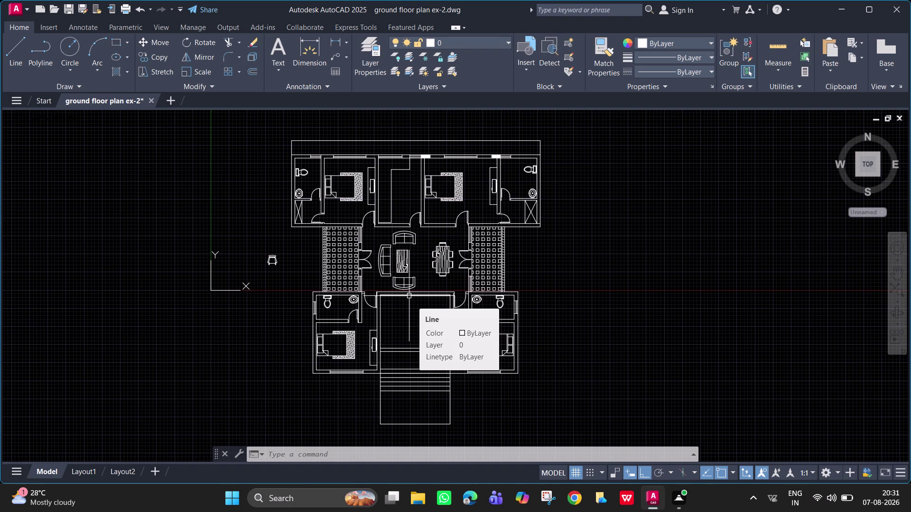
middle_drag(527, 201, 479, 268)
scroll(up, 3)
middle_drag(358, 285, 457, 346)
Draw a boundary line 1000 units left from the top wall's left end, then downward.
text(l)
key(space)
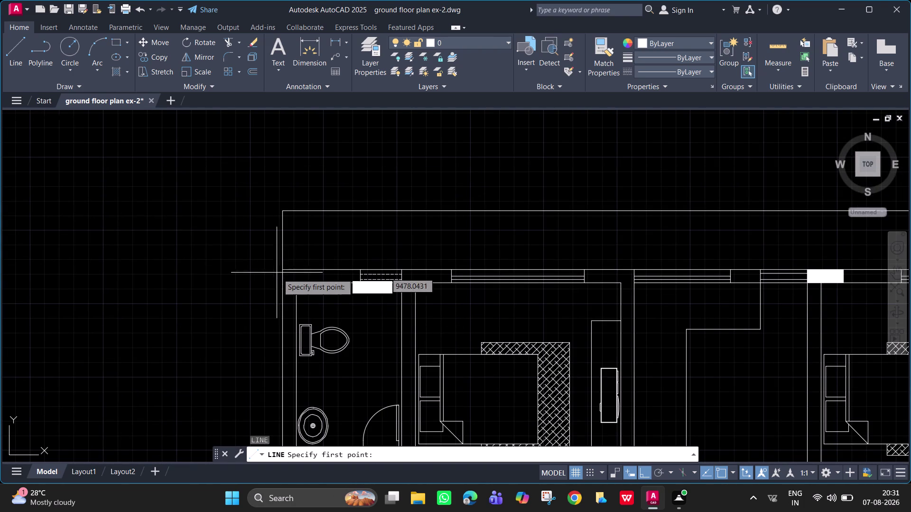
click(282, 271)
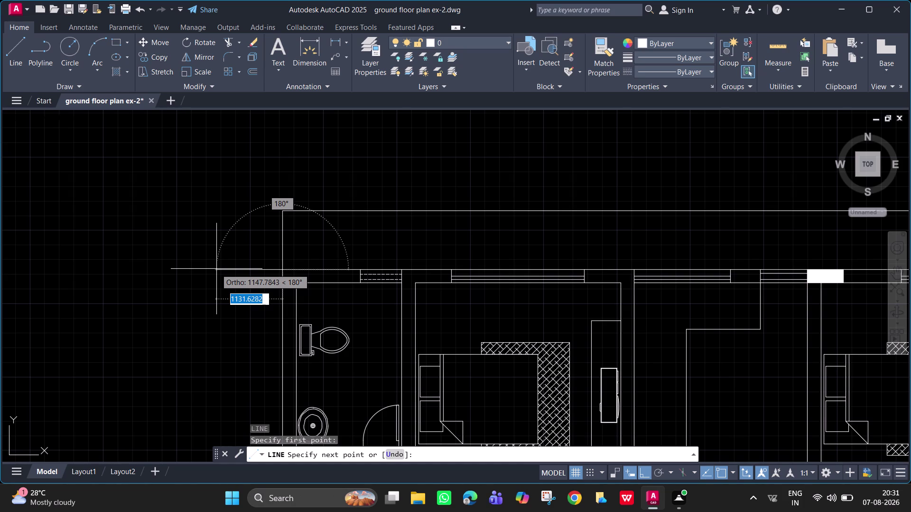
text(1000)
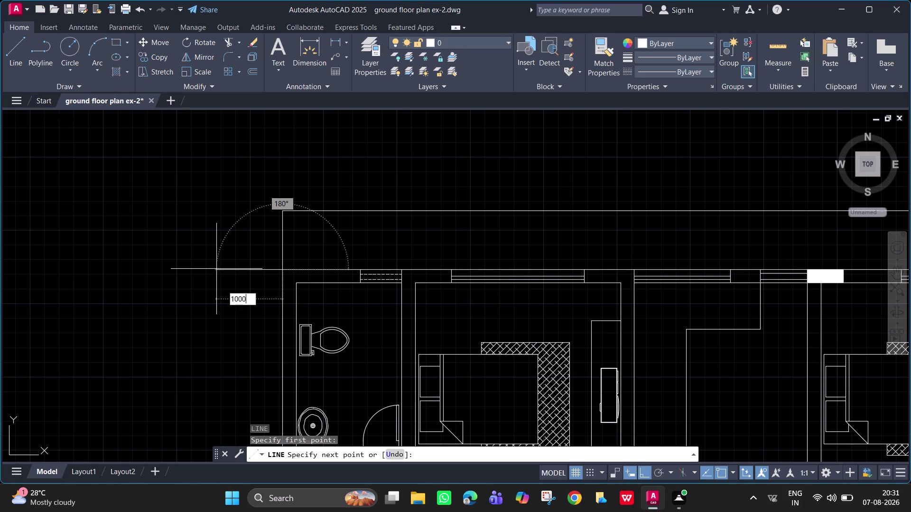
key(Return)
scroll(down, 3)
middle_drag(200, 275, 196, 173)
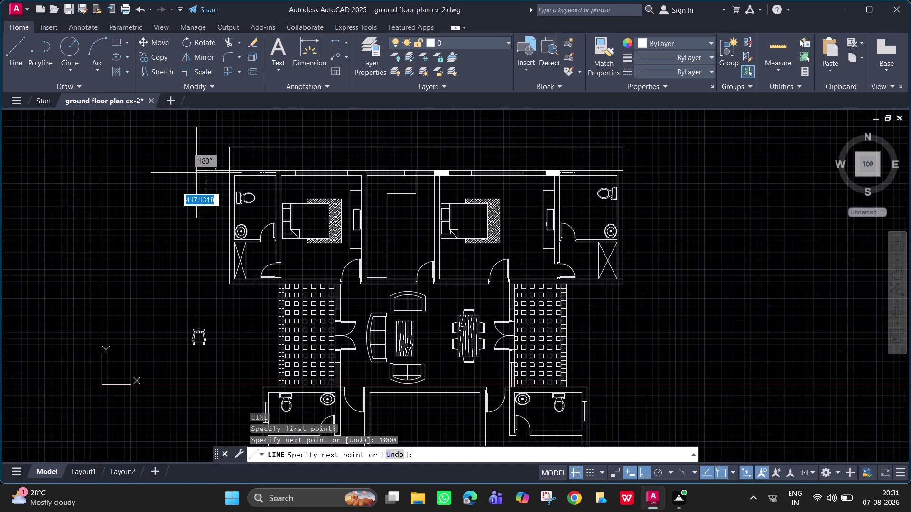
click(204, 314)
key(Escape)
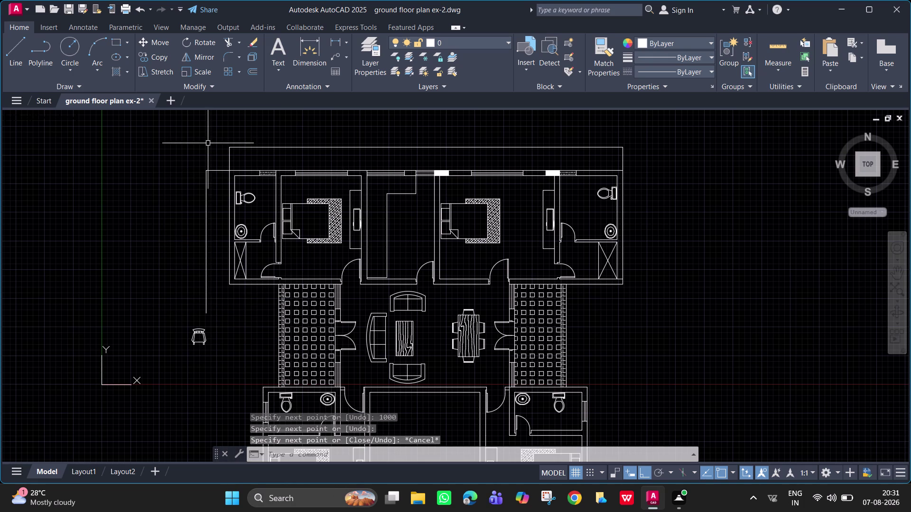
Draw the upper boundary line above the plan's top-left corner.
middle_drag(208, 146, 210, 200)
scroll(up, 3)
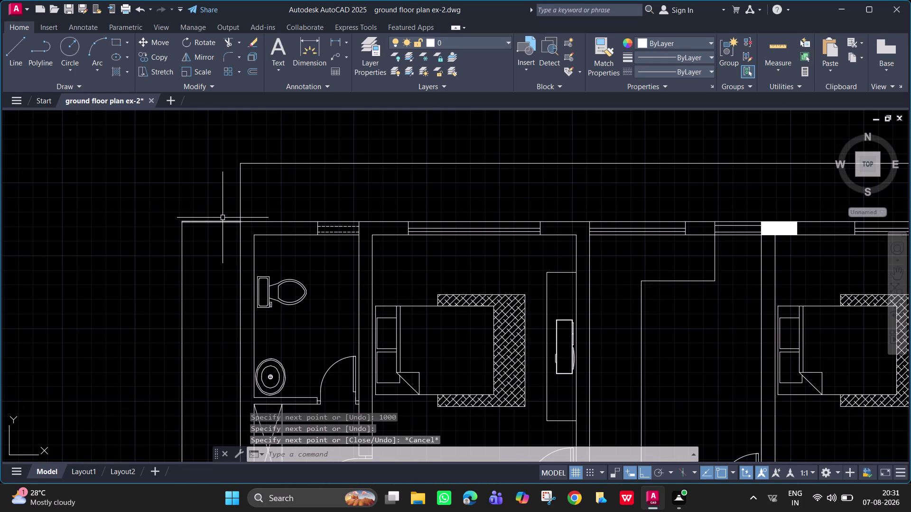
text(l)
key(space)
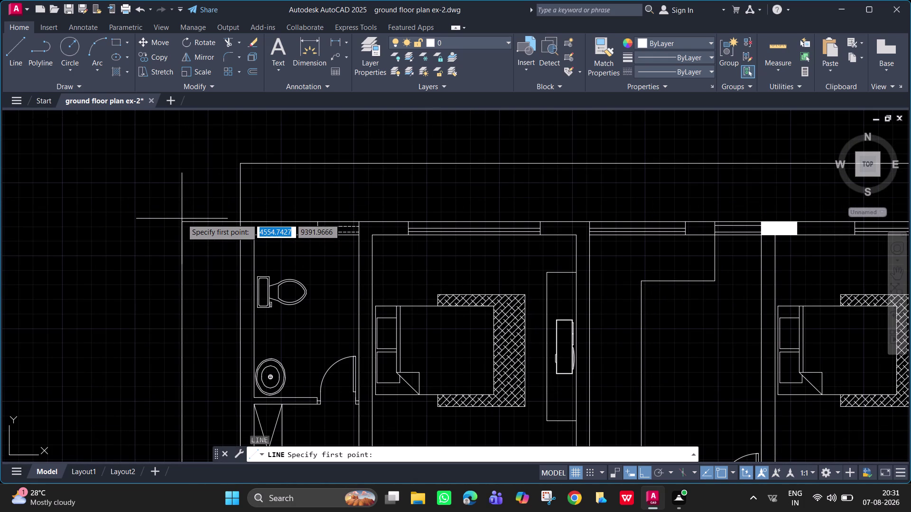
click(181, 220)
click(182, 143)
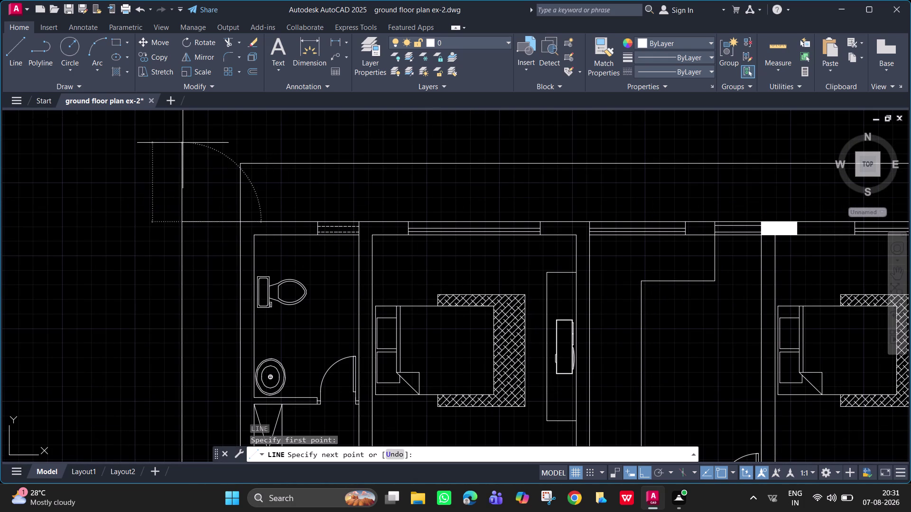
key(space)
key(space)
click(239, 164)
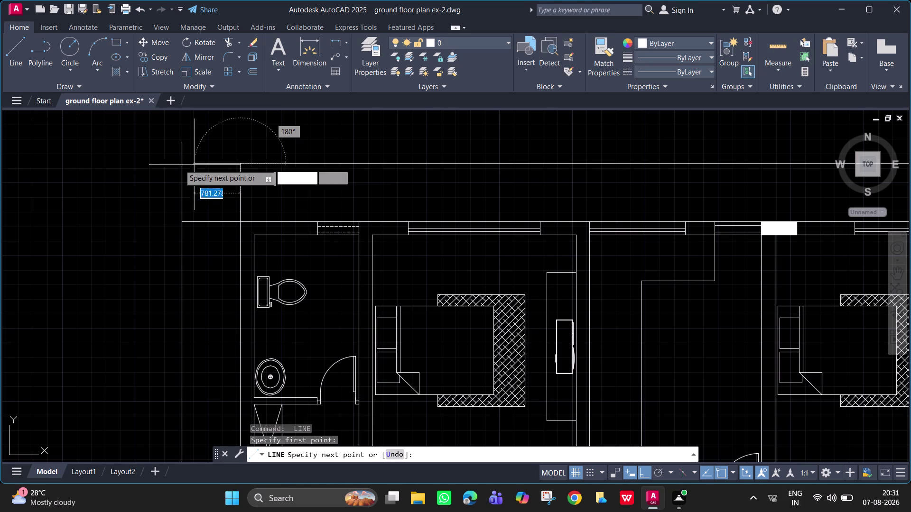
click(180, 163)
key(space)
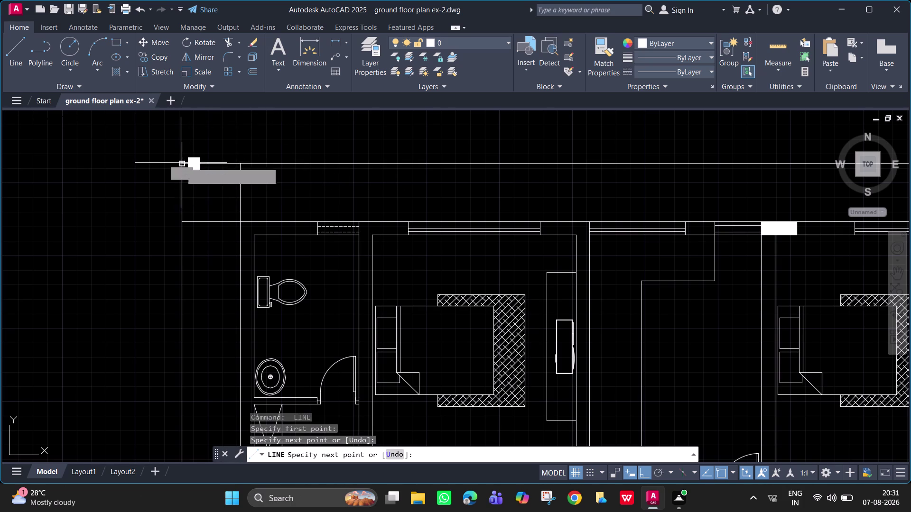
Trim the overhanging boundary line ends at the plan's top-left corner.
text(tr)
key(space)
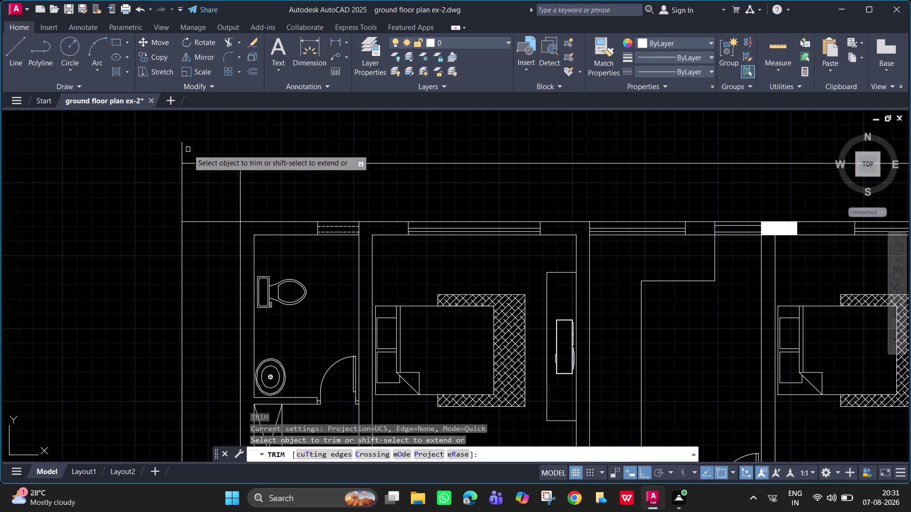
drag(181, 150, 188, 151)
click(240, 186)
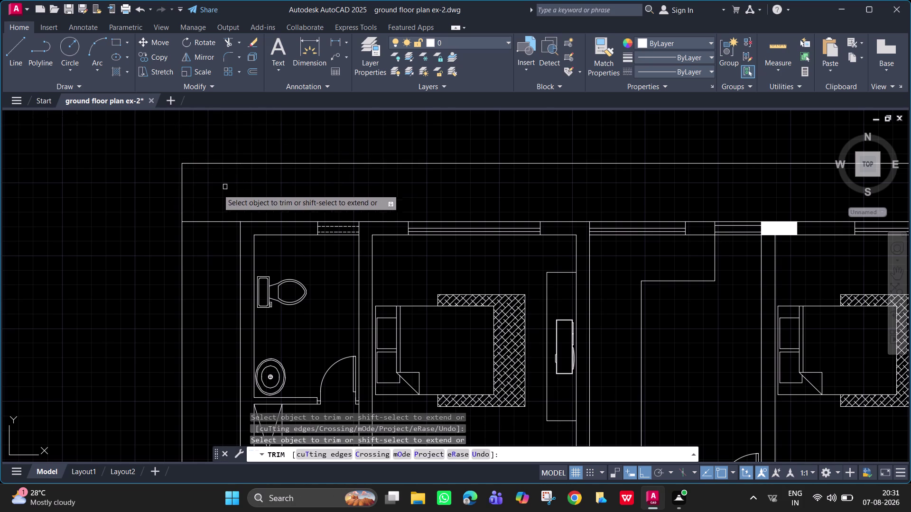
click(206, 219)
click(208, 229)
scroll(down, 3)
middle_drag(209, 218, 212, 159)
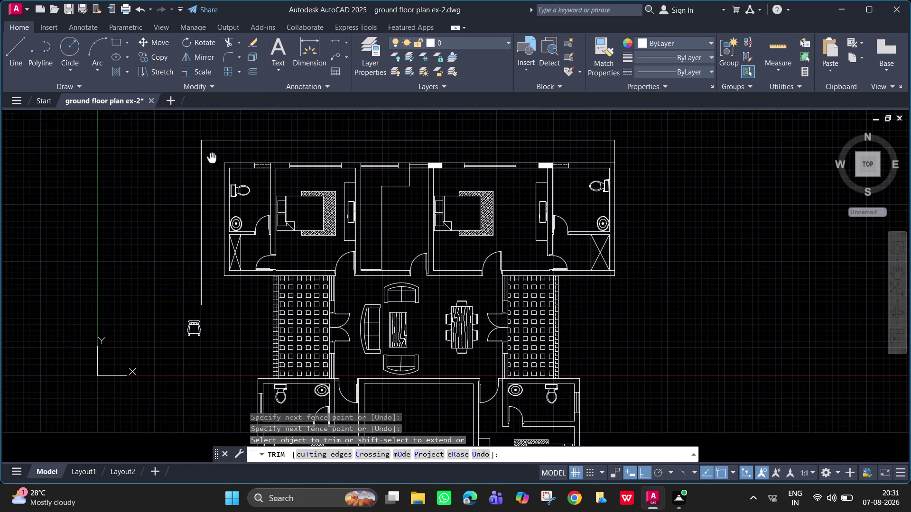
middle_drag(212, 159, 212, 158)
key(Escape)
Pan to the plan's left wing and start a new line.
middle_drag(239, 320, 223, 247)
middle_drag(223, 246, 222, 274)
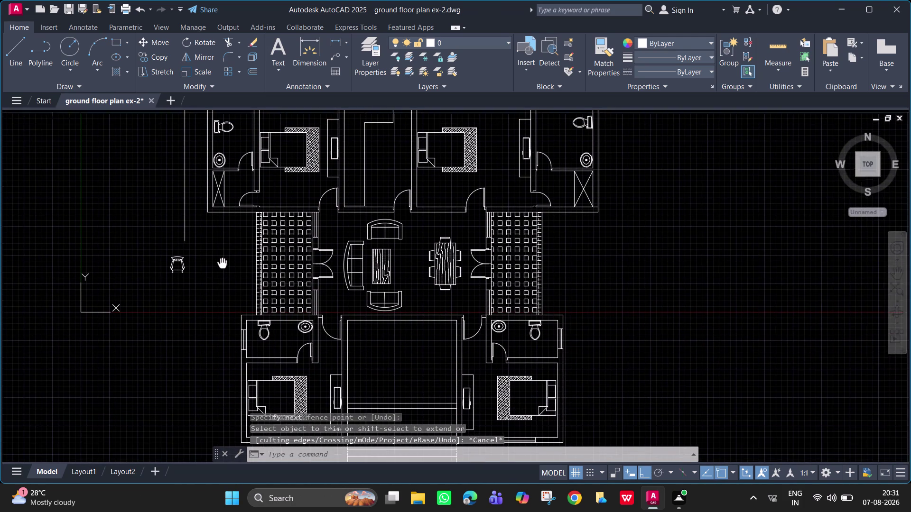
middle_drag(222, 275, 219, 299)
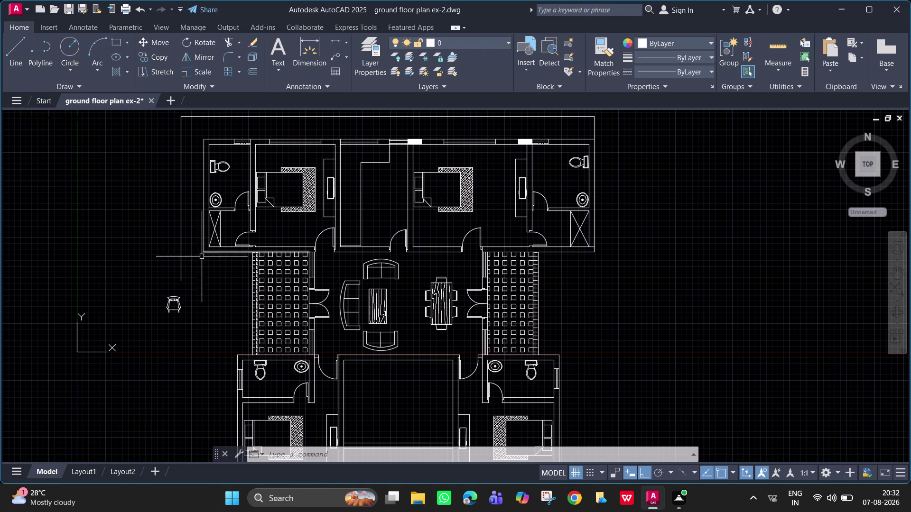
text(l)
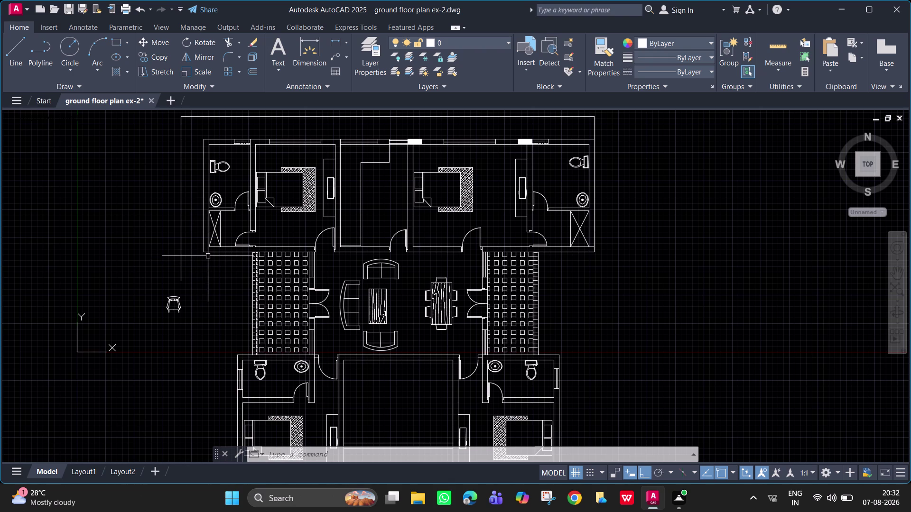
key(space)
Abandon the stray line and trim the excess line end at the left wing's lower corner.
click(203, 254)
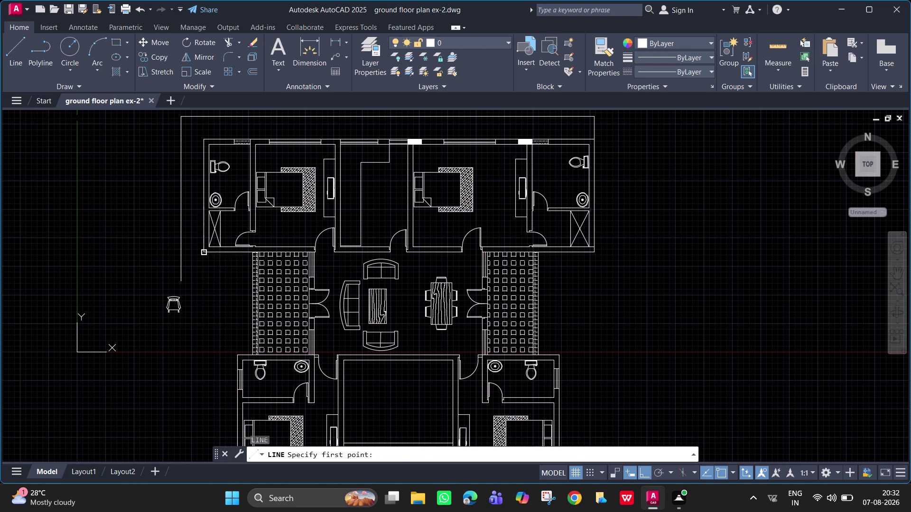
click(180, 254)
key(Escape)
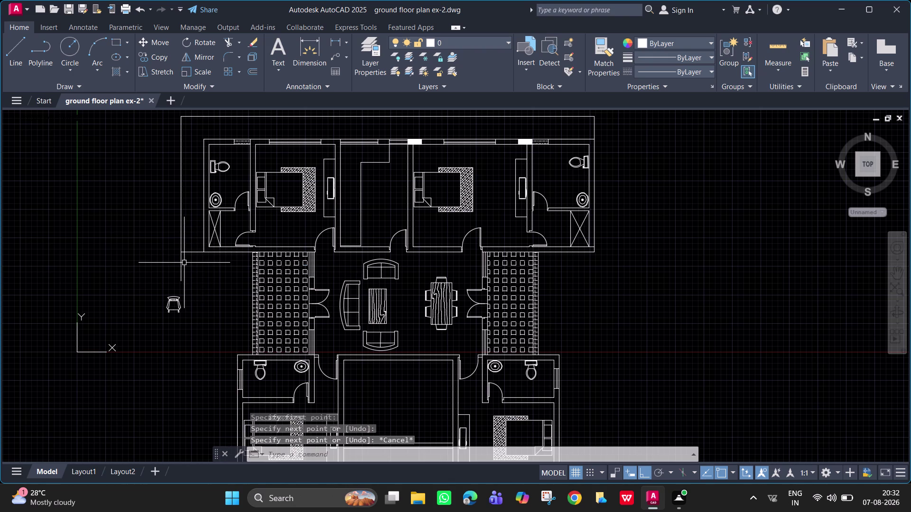
text(tr)
key(space)
click(180, 259)
key(Escape)
Extend the left boundary 1000 units down from its lower end, with a short jog toward the plan.
scroll(up, 3)
middle_drag(180, 258, 116, 232)
text(l)
key(space)
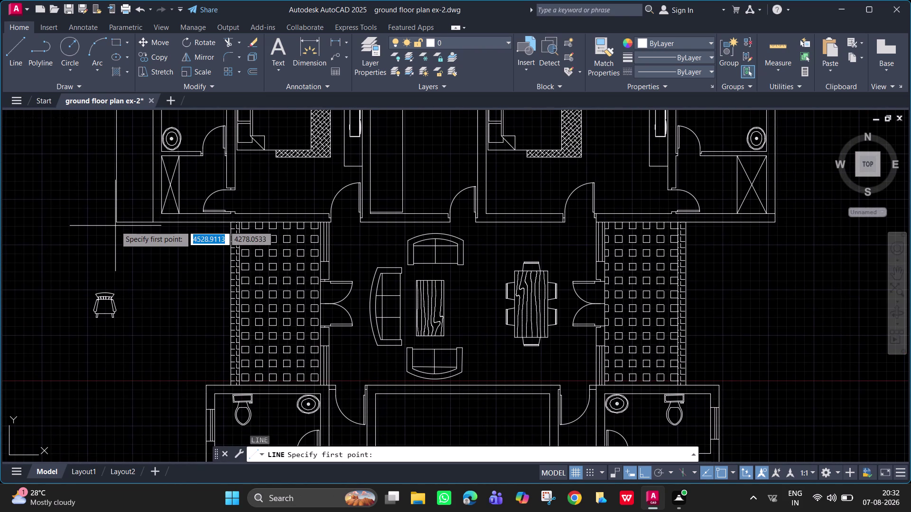
click(116, 223)
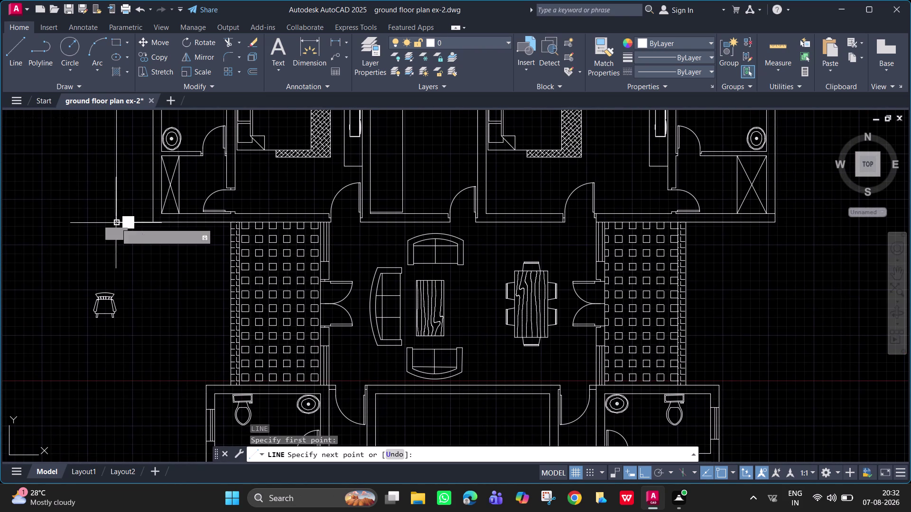
text(1000)
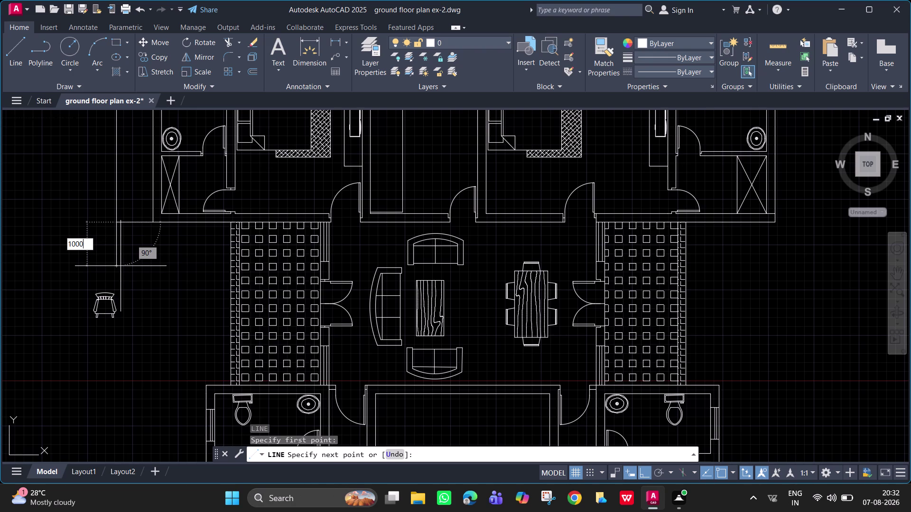
key(Return)
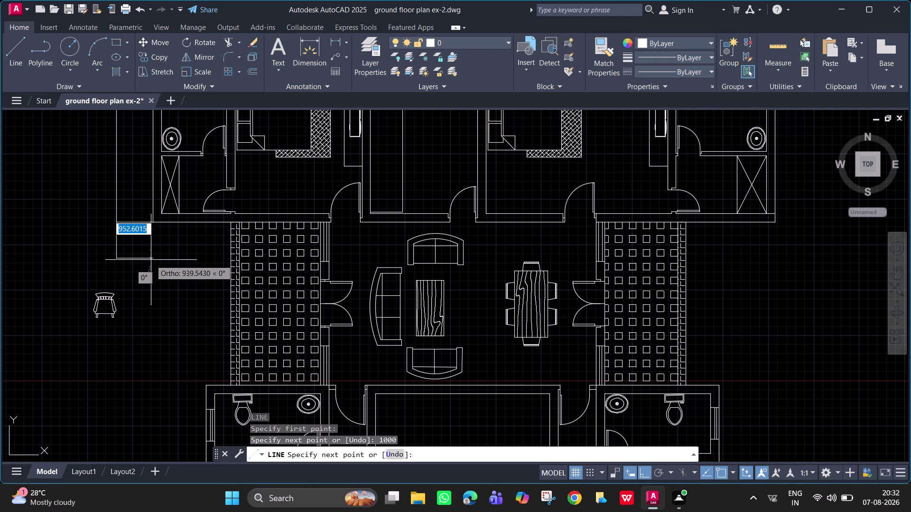
click(151, 260)
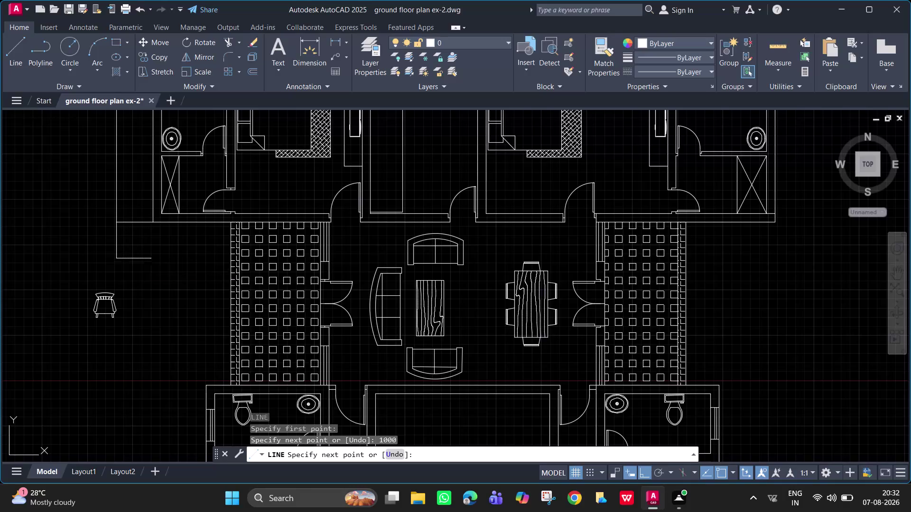
key(Escape)
middle_drag(173, 380, 168, 246)
scroll(down, 3)
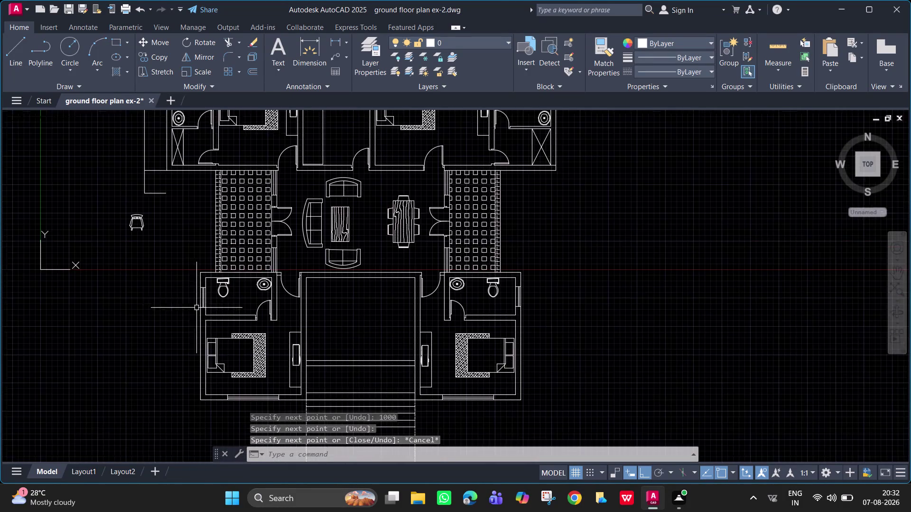
Draw a boundary line 1000 units left from the lower room's corner, then straight up.
middle_drag(185, 300, 179, 330)
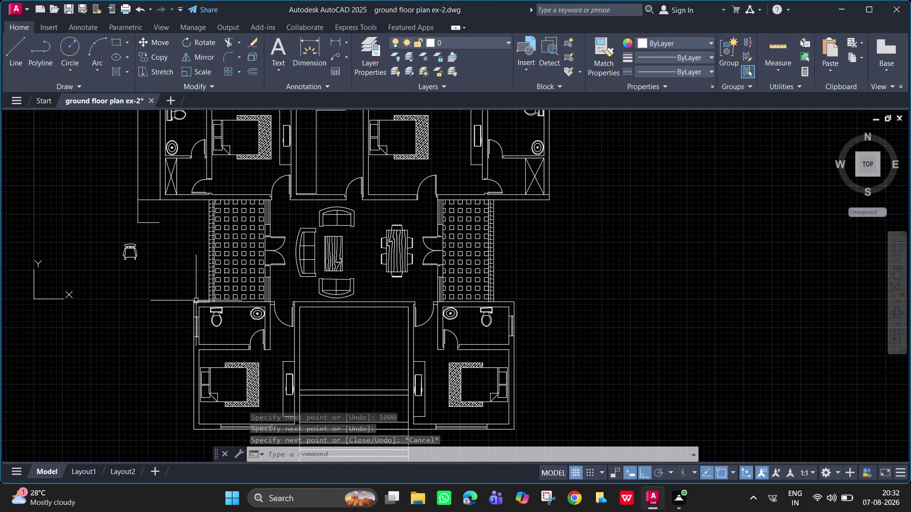
text(l)
key(space)
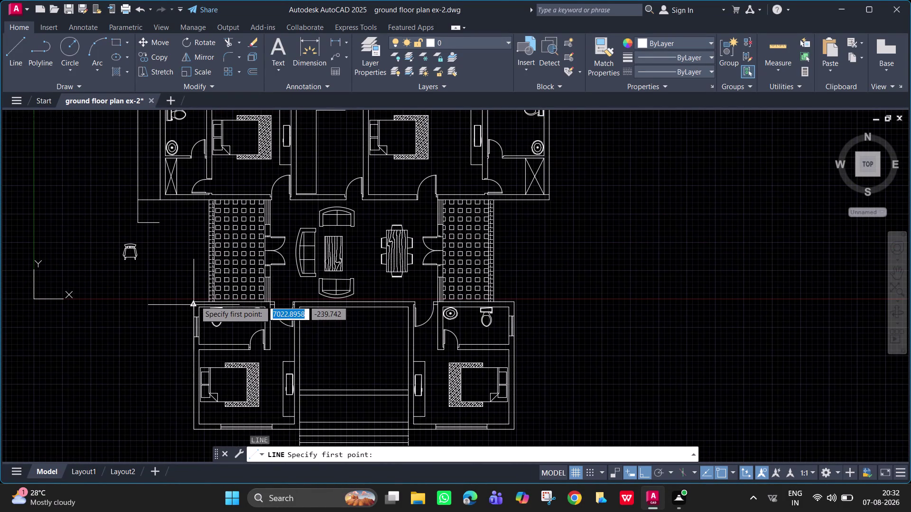
click(195, 300)
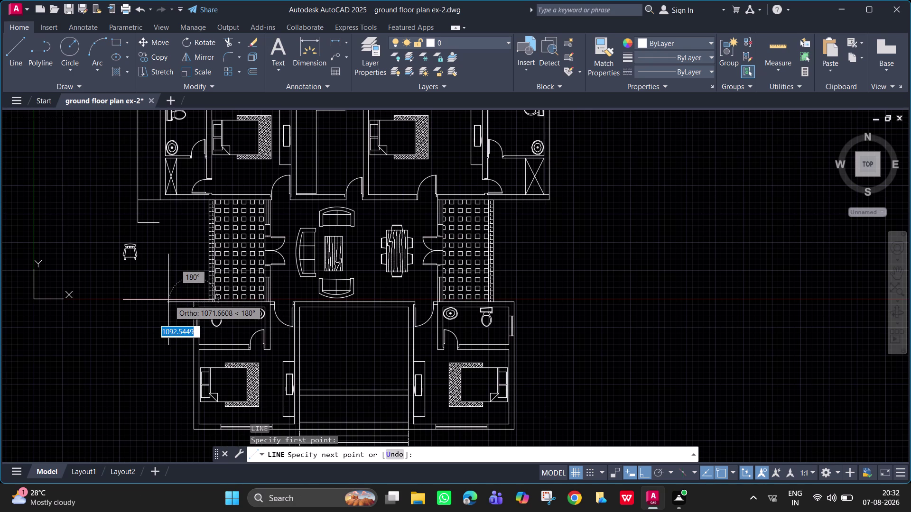
text(1000)
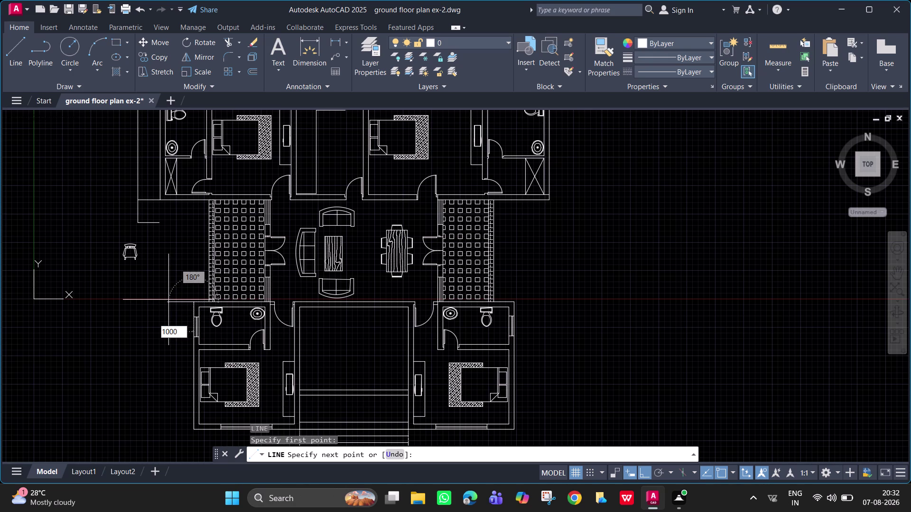
key(Return)
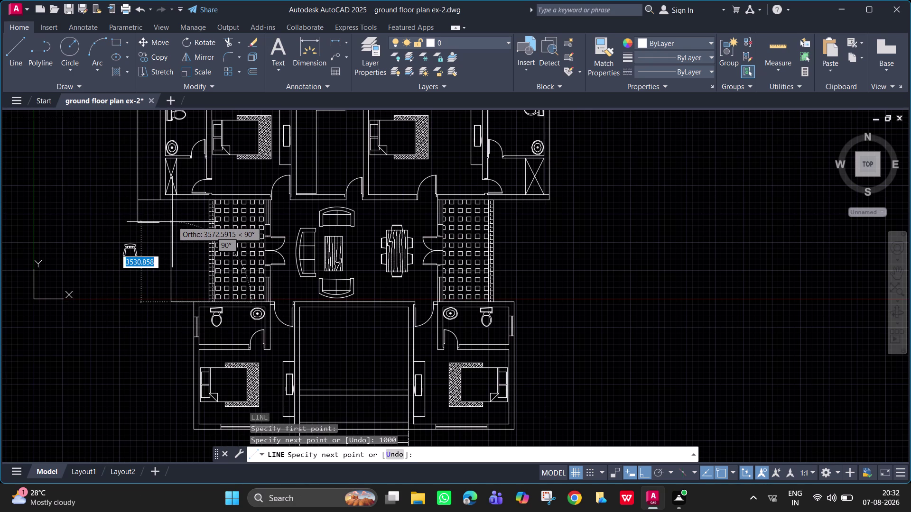
click(173, 222)
key(Escape)
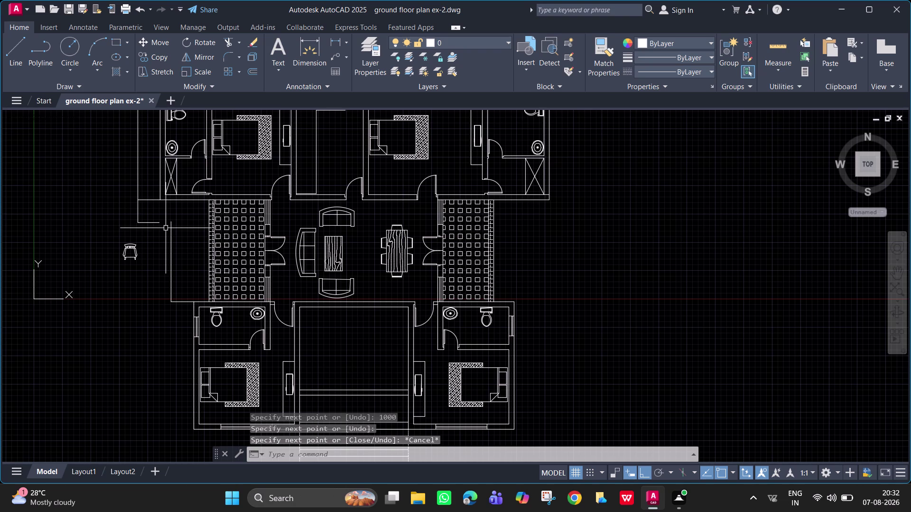
Draw a short horizontal line from the upper-left wall corner to the boundary corner.
text(l)
key(space)
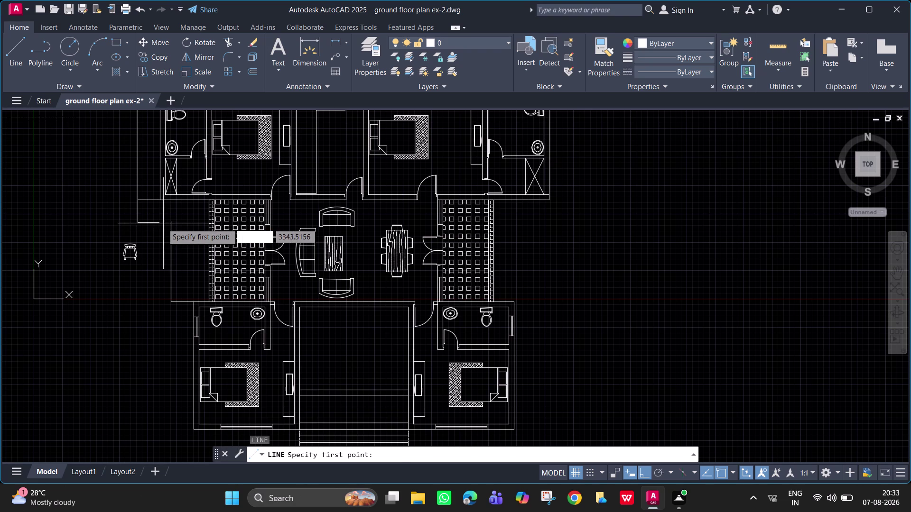
click(158, 223)
scroll(up, 3)
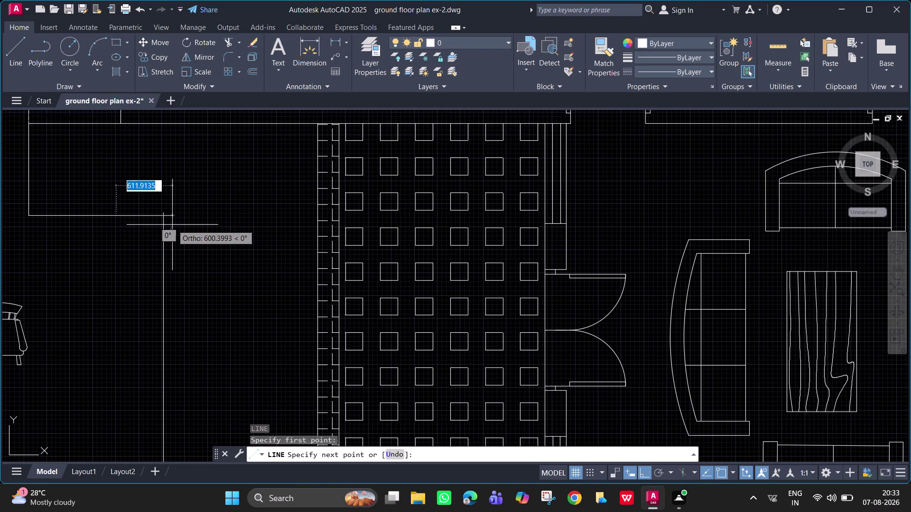
scroll(up, 3)
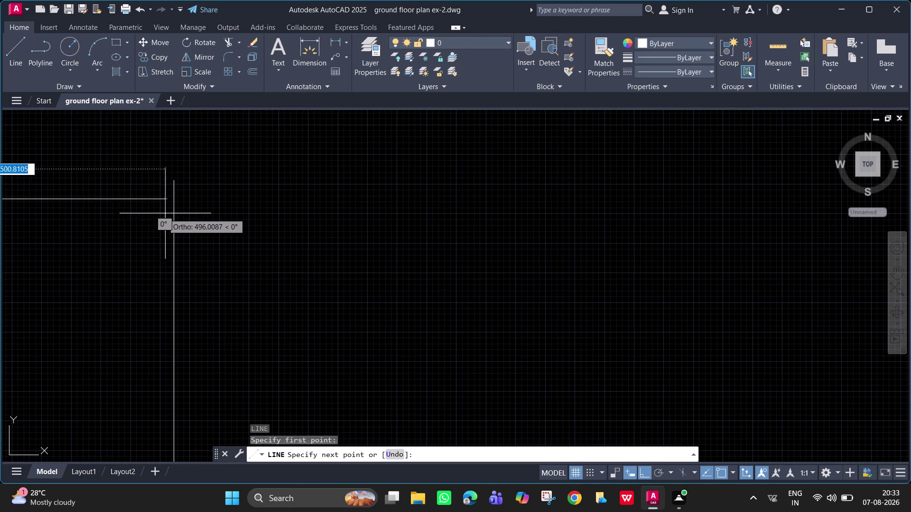
click(196, 199)
key(Escape)
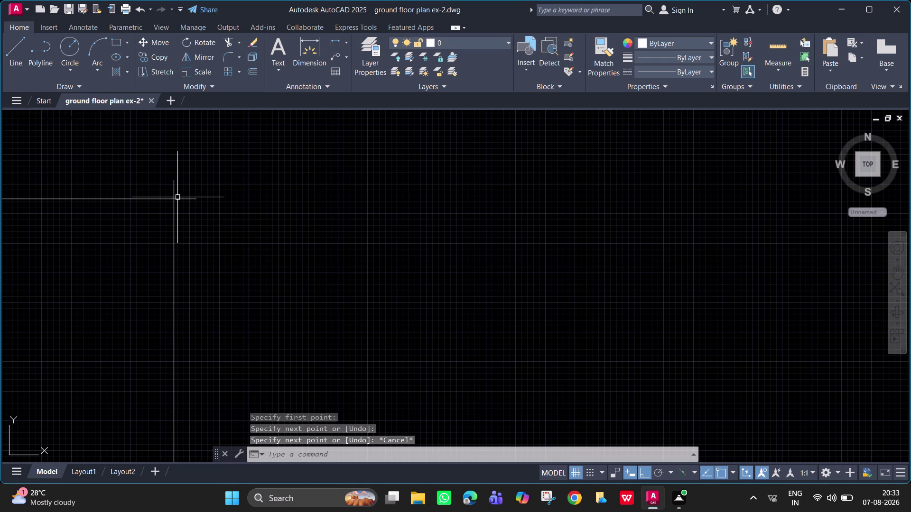
text(tr)
key(space)
Fence-trim the protruding and leftover line ends at the upper-left corner, then zoom out to the lower plan.
drag(166, 191, 183, 209)
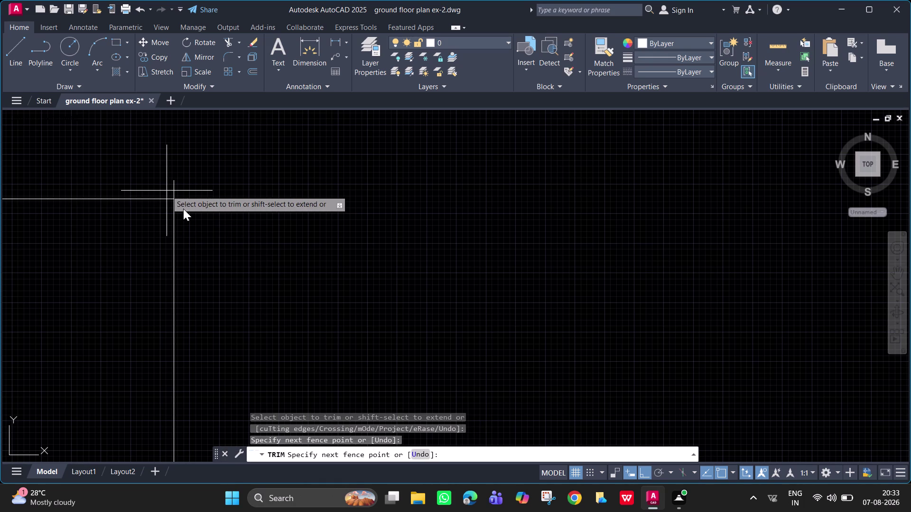
drag(184, 209, 181, 200)
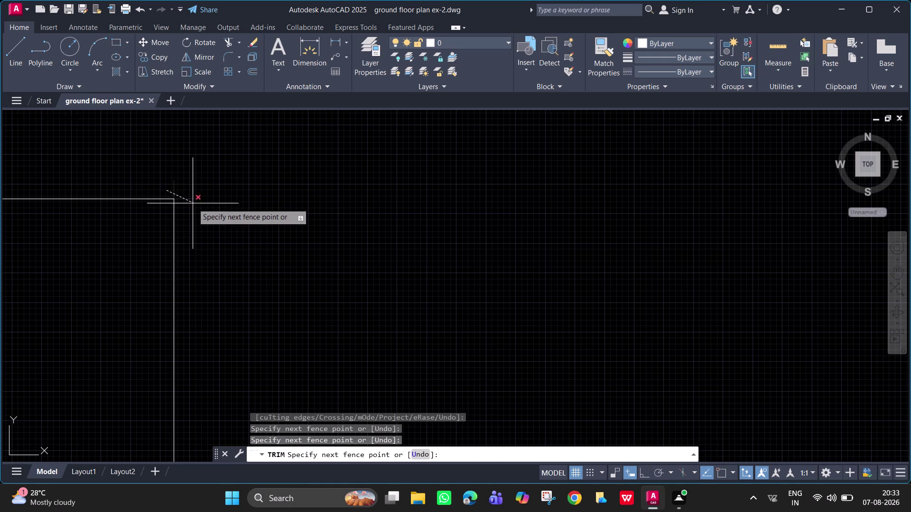
click(193, 204)
scroll(down, 3)
scroll(down, 3)
middle_drag(226, 240, 227, 90)
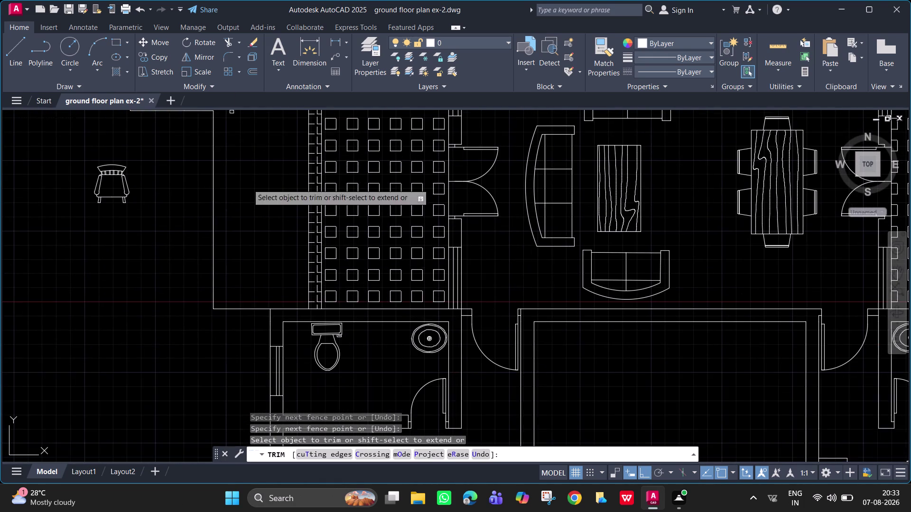
middle_drag(249, 252, 235, 145)
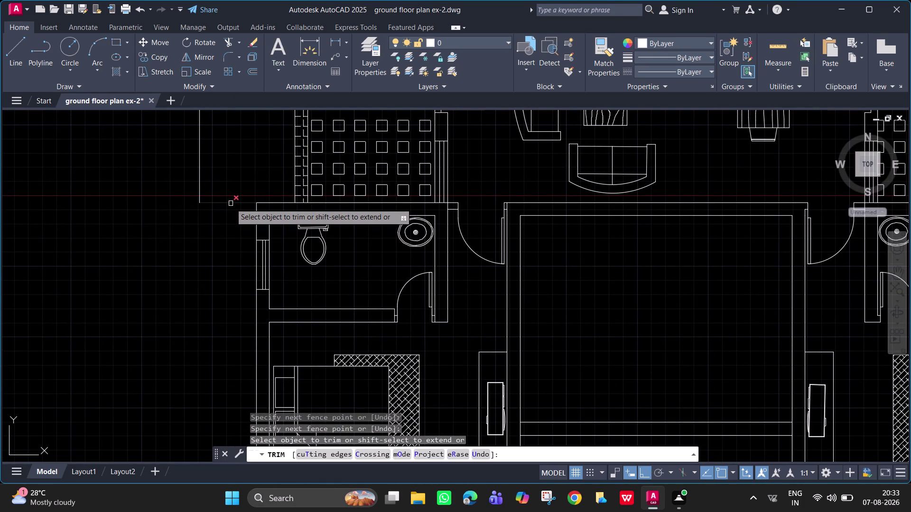
click(231, 204)
scroll(down, 3)
middle_drag(231, 204, 230, 119)
key(Escape)
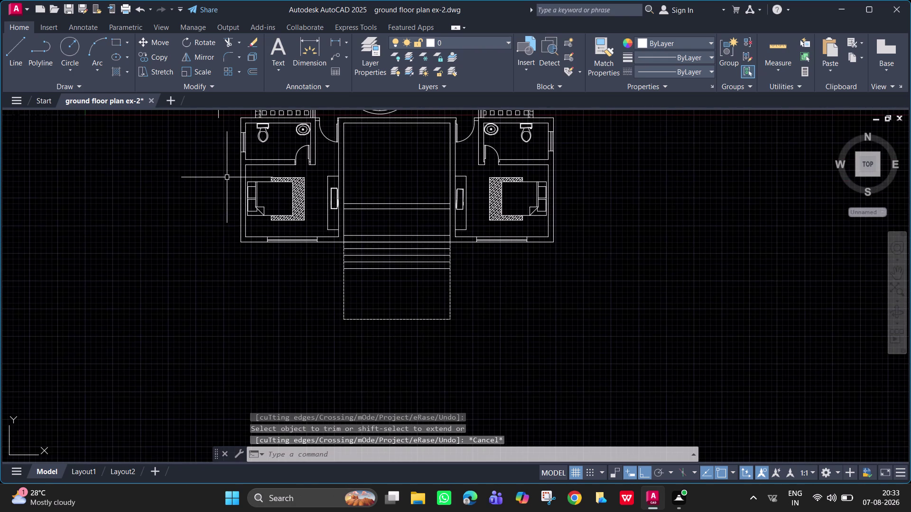
middle_drag(227, 194, 229, 241)
scroll(down, 3)
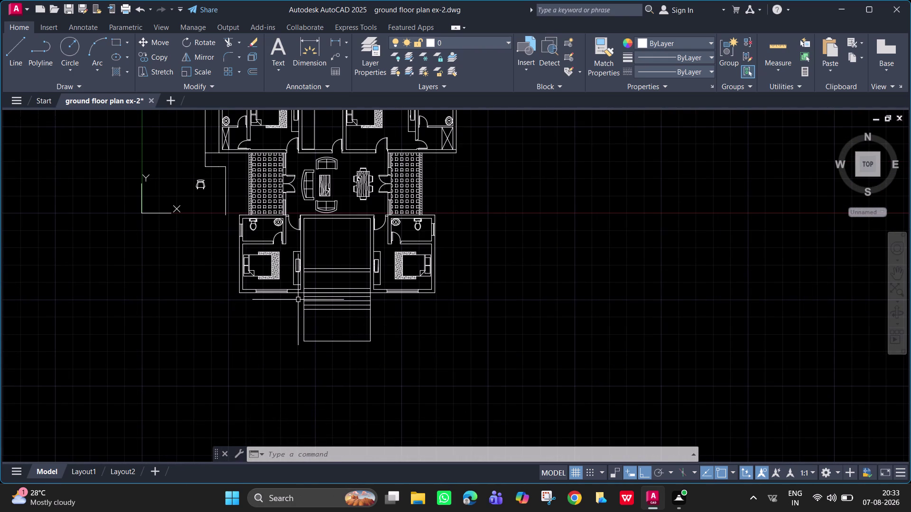
Draw a horizontal boundary line leftward, starting 1000 units below the porch's left corner via tracking.
text(l t)
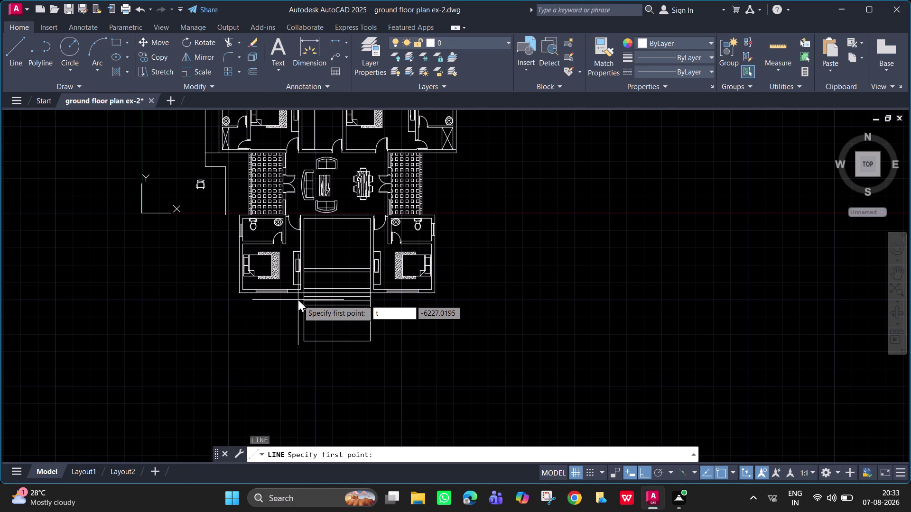
text(k)
key(space)
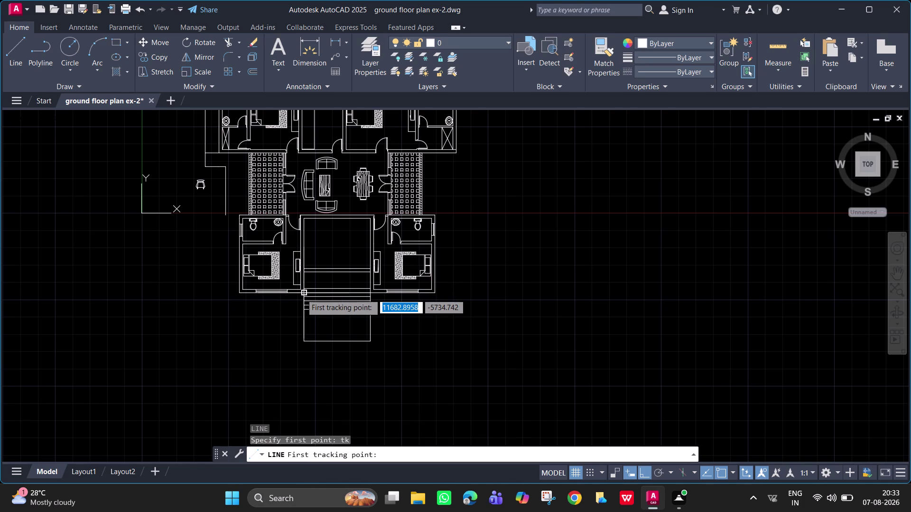
click(302, 294)
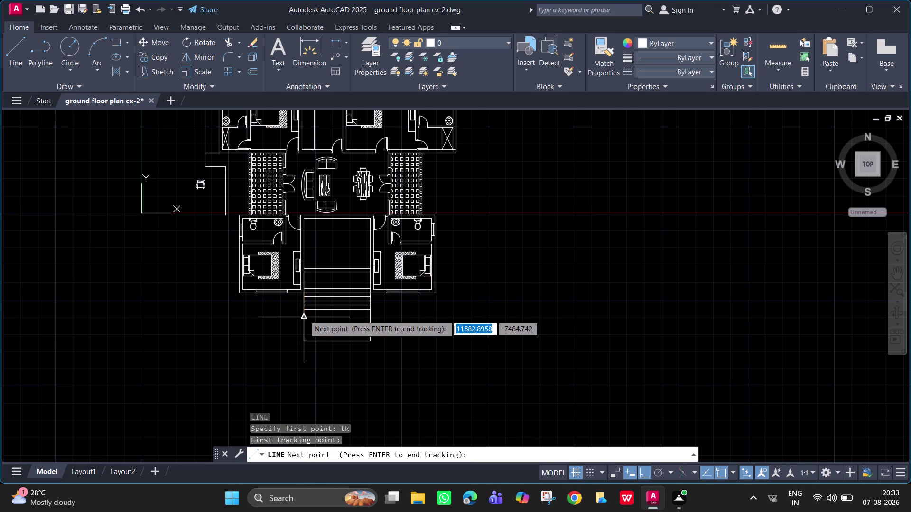
text(100)
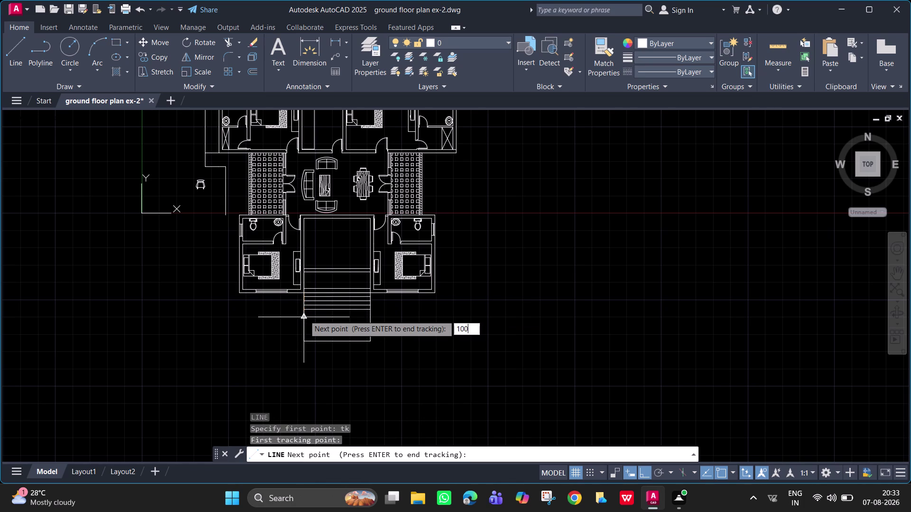
text(0)
key(Return)
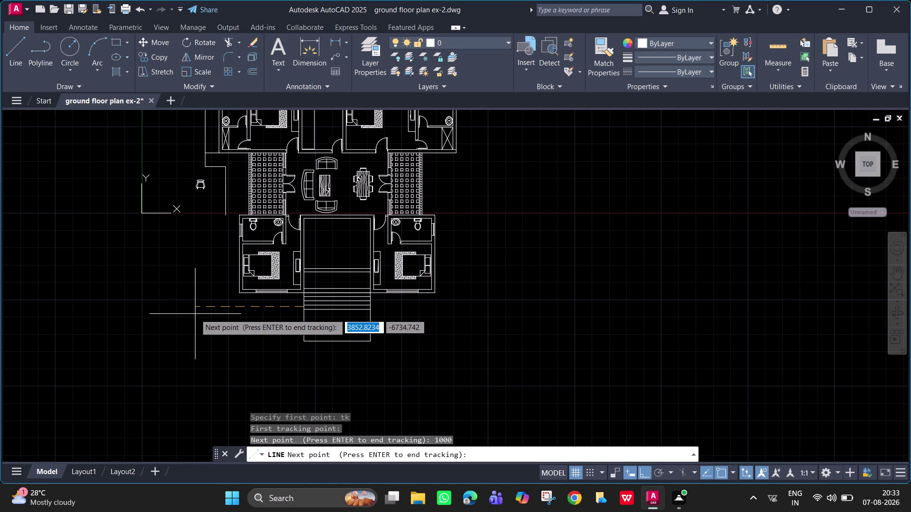
key(Return)
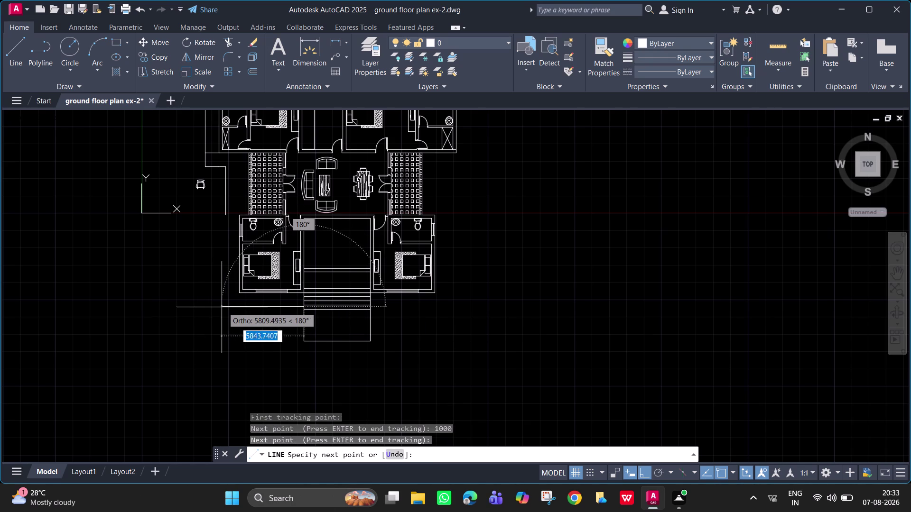
click(222, 307)
key(Escape)
Try extending the vertical wall line down to meet the new horizontal boundary line.
text(ex)
key(space)
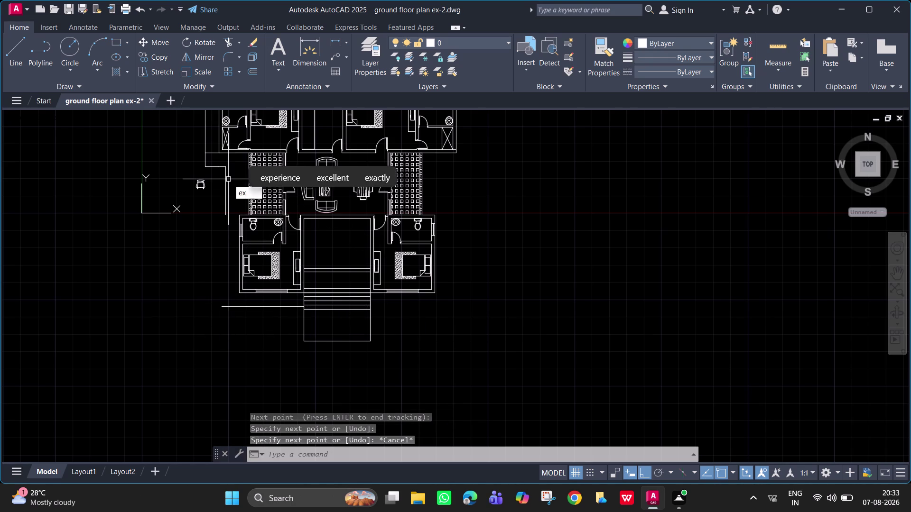
click(225, 206)
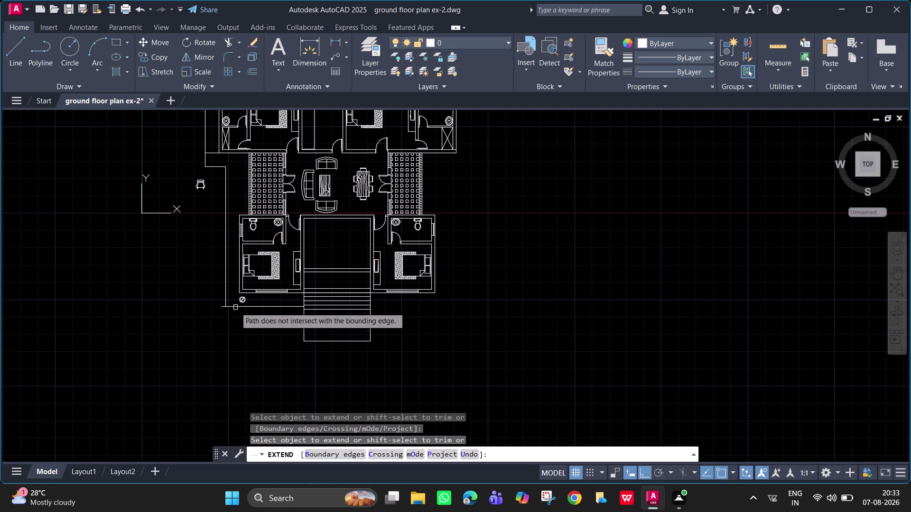
key(Escape)
text(tr)
key(space)
scroll(up, 3)
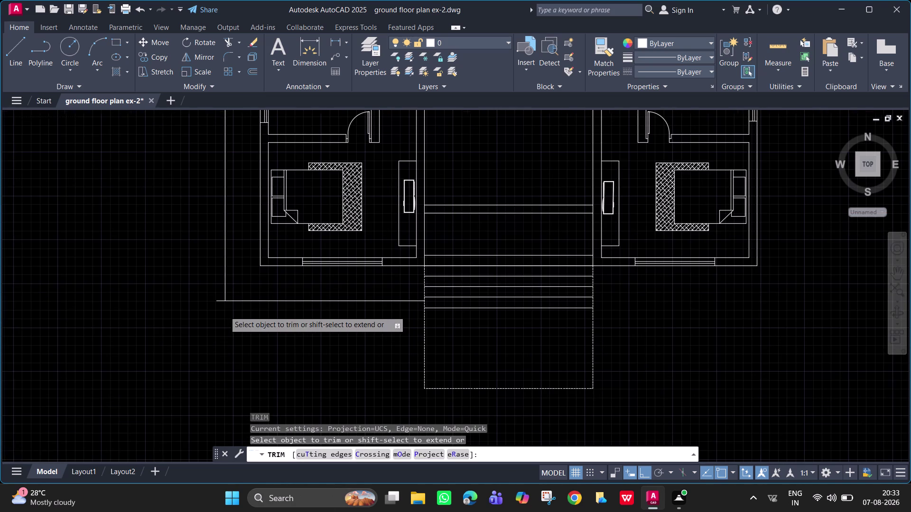
Trim the overshoot at the boundary's lower-left corner and zoom out to the whole plan.
click(218, 301)
key(Escape)
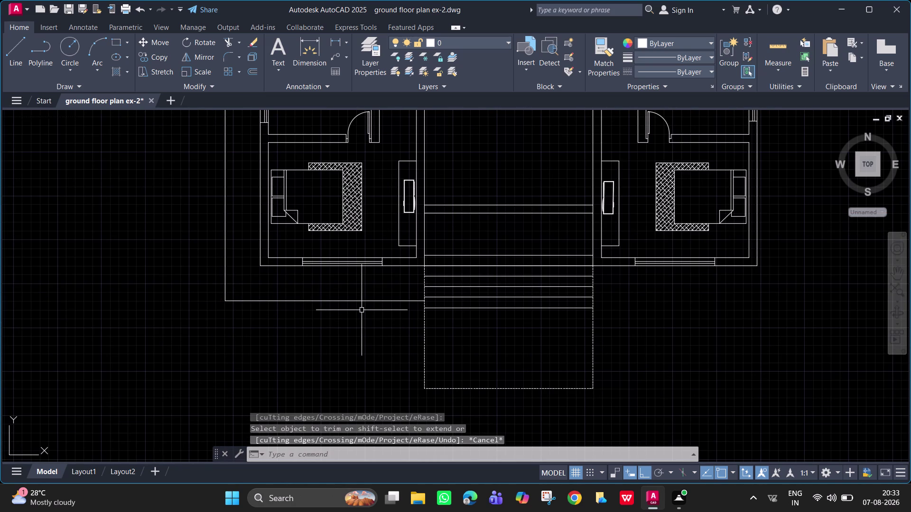
scroll(down, 3)
middle_drag(402, 316, 393, 389)
Trim the excess segment at the upper left and center the whole plan in view.
text(tr)
key(space)
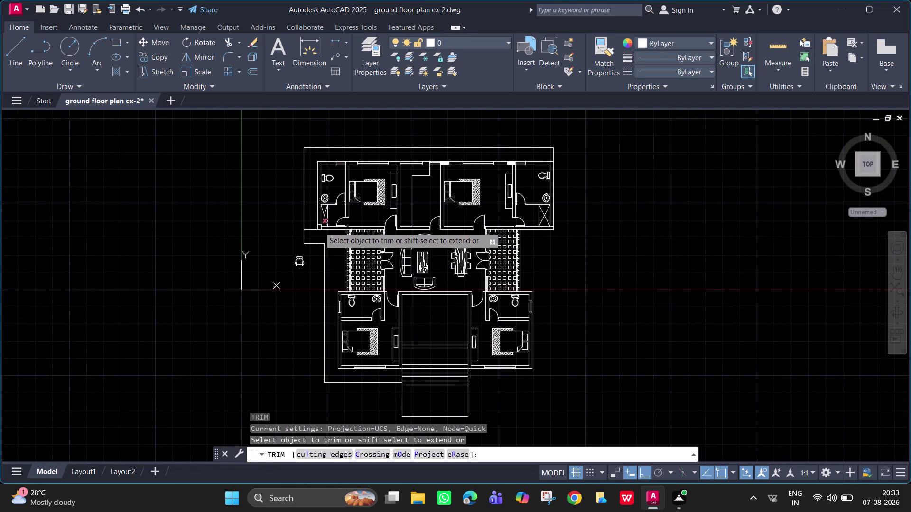
click(311, 230)
scroll(down, 3)
middle_drag(360, 253, 341, 256)
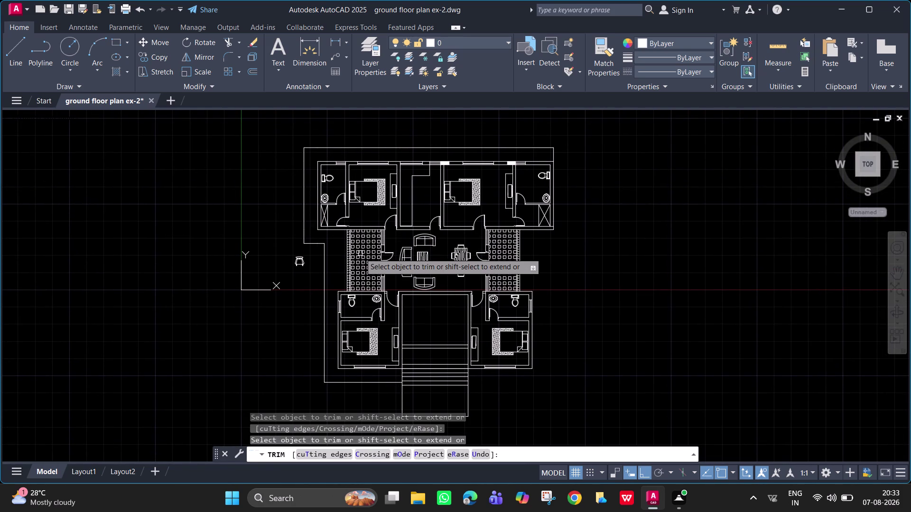
middle_drag(341, 255, 292, 252)
key(Escape)
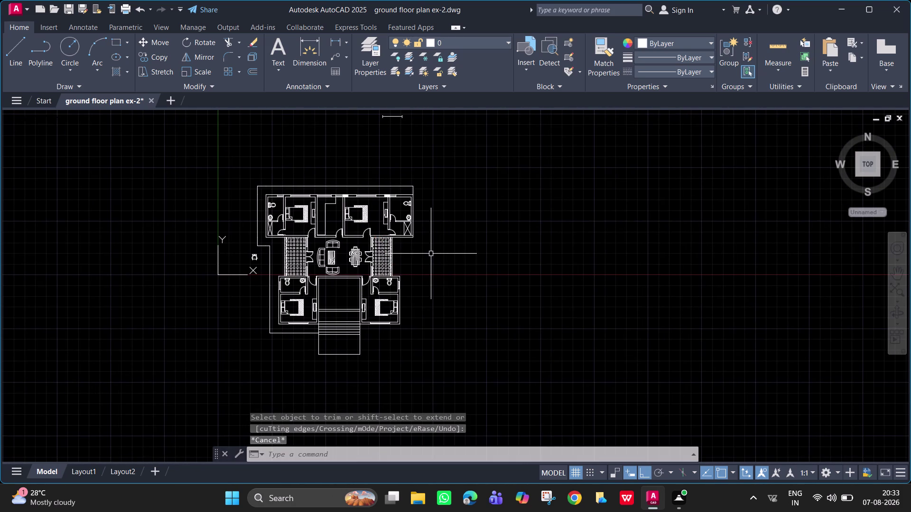
scroll(up, 3)
middle_drag(429, 253, 459, 244)
Save the drawing with Ctrl+S.
key(ctrl+s)
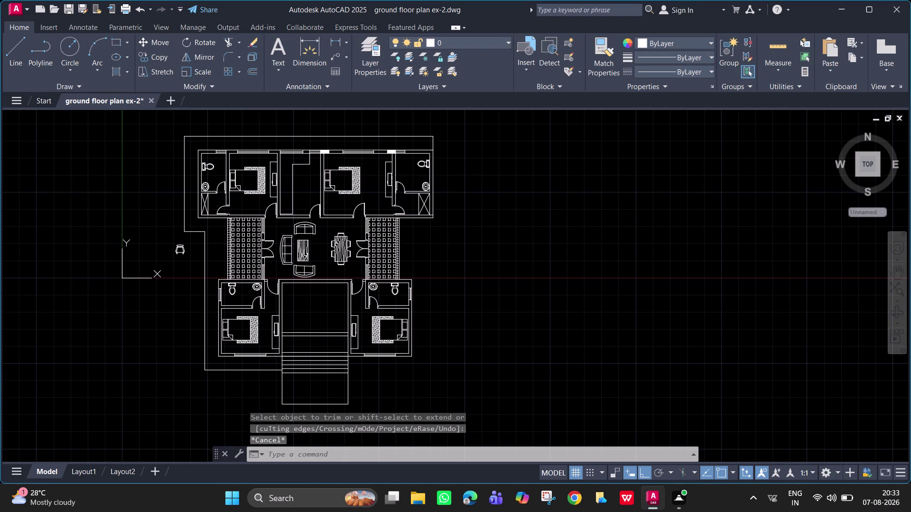
key(ctrl+s)
key(ctrl+s)
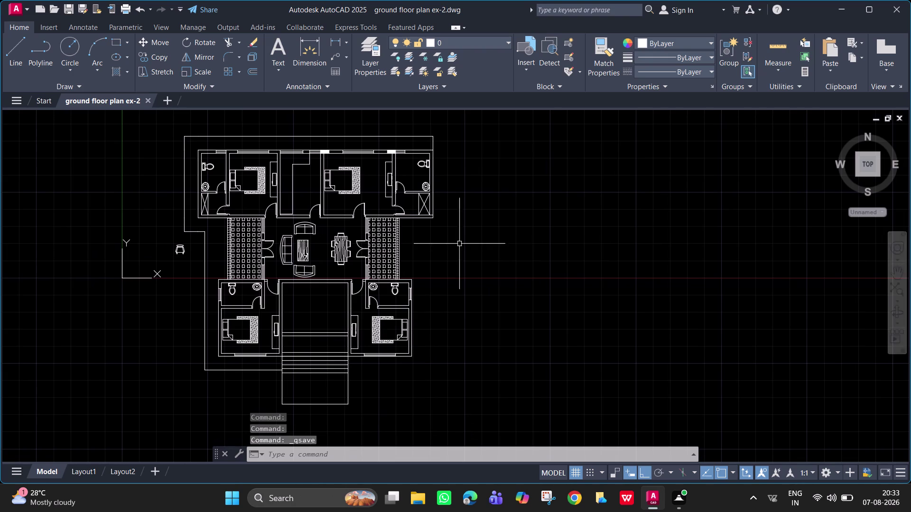
key(ctrl+s)
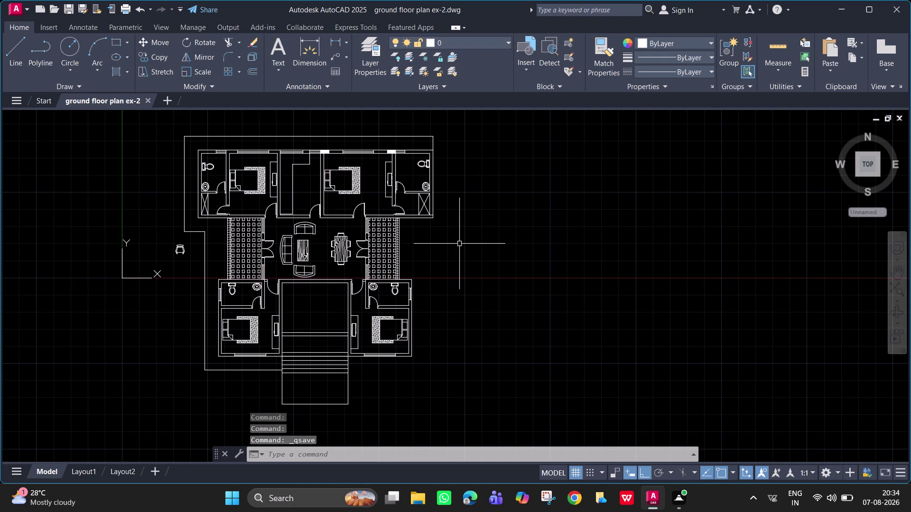